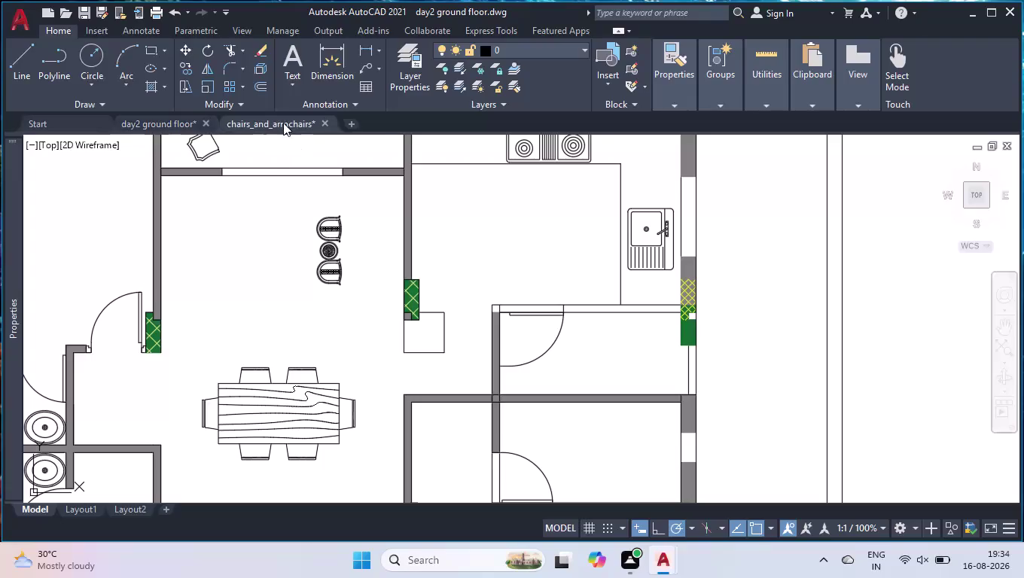
Copy the round armchair from chairs_and_armchairs and return to the day2 ground floor plan.
scroll(down, 3)
scroll(down, 3)
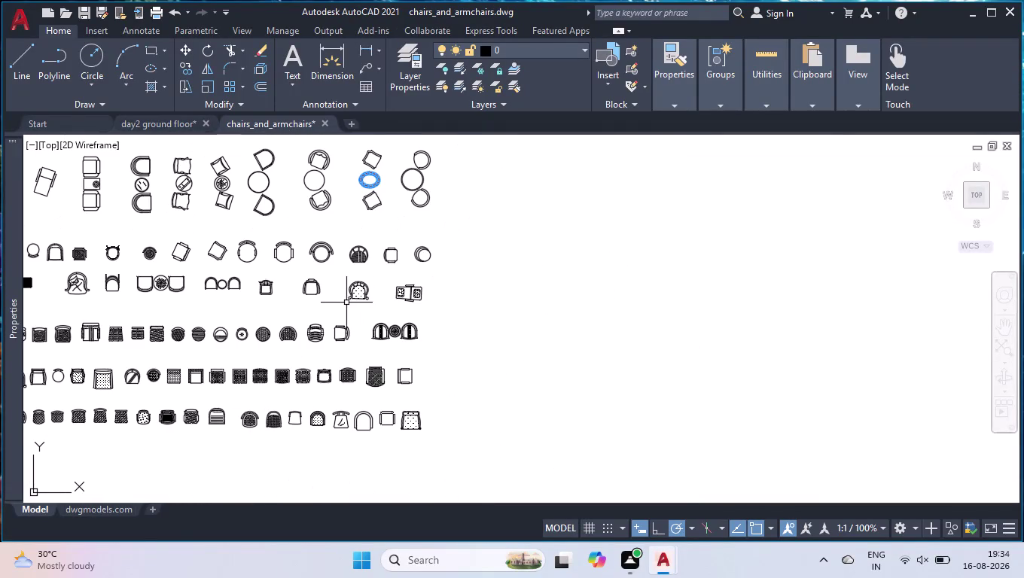
scroll(up, 3)
scroll(up, 3)
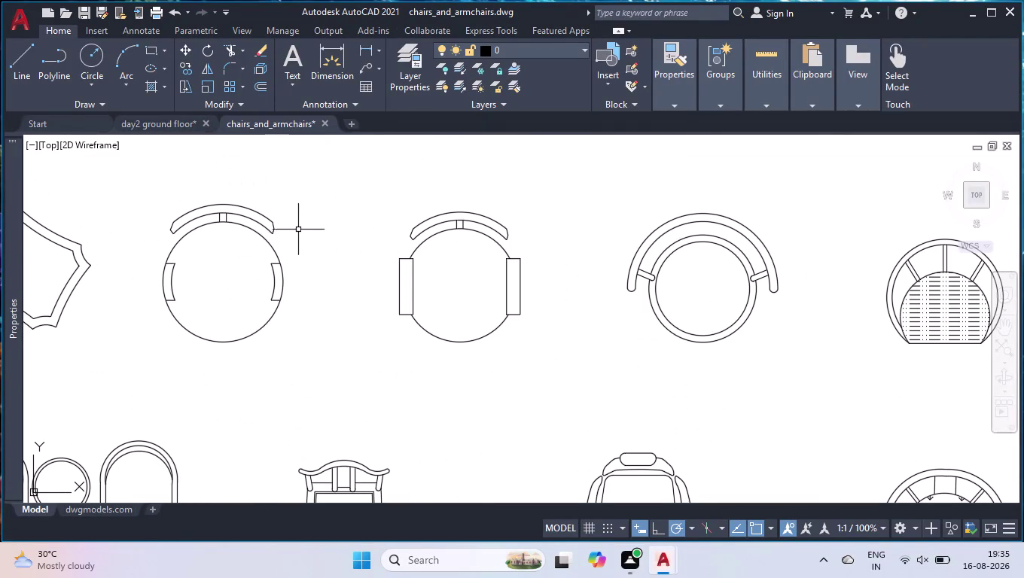
click(311, 198)
click(156, 333)
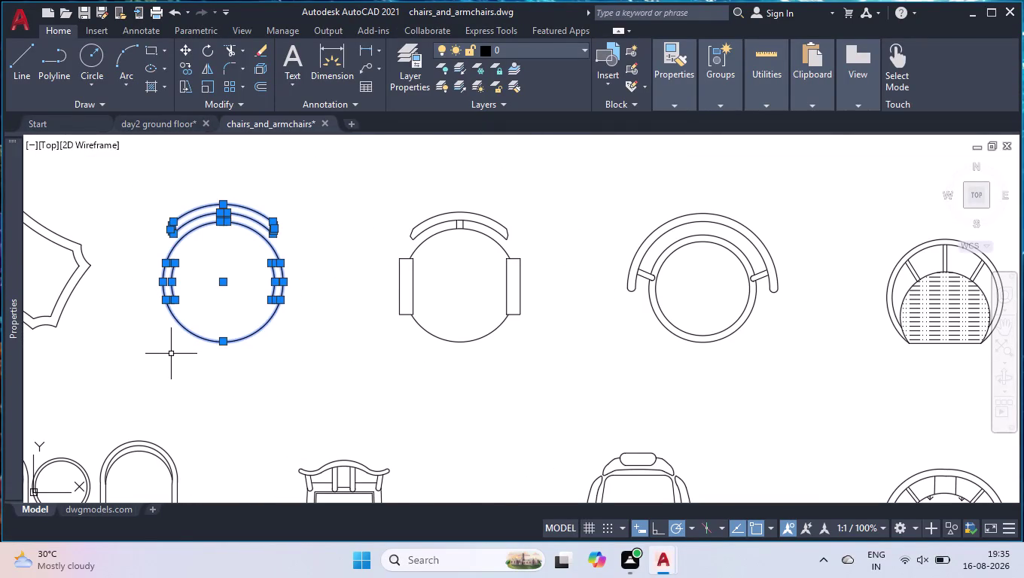
key(ctrl+c)
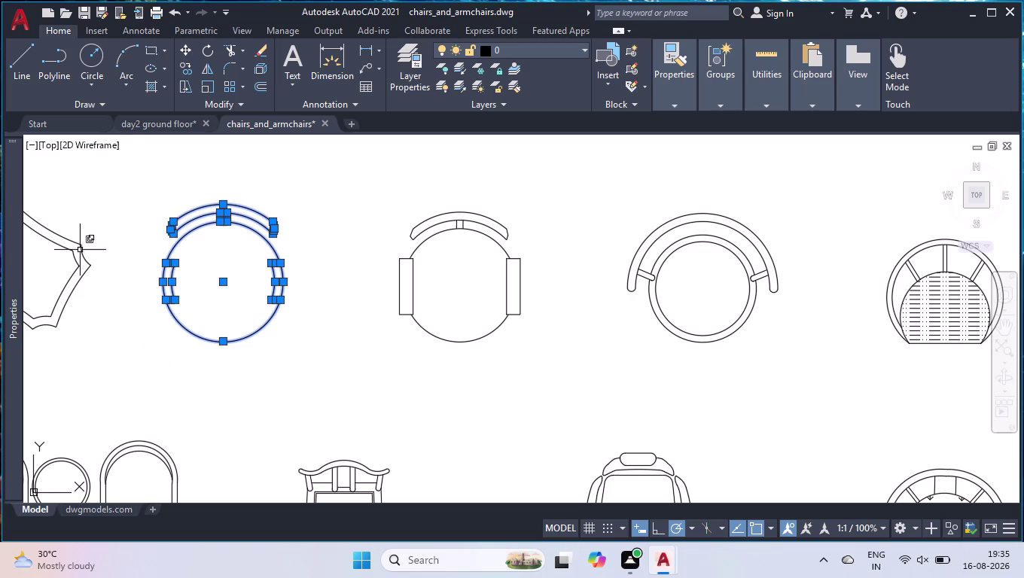
click(136, 121)
scroll(down, 3)
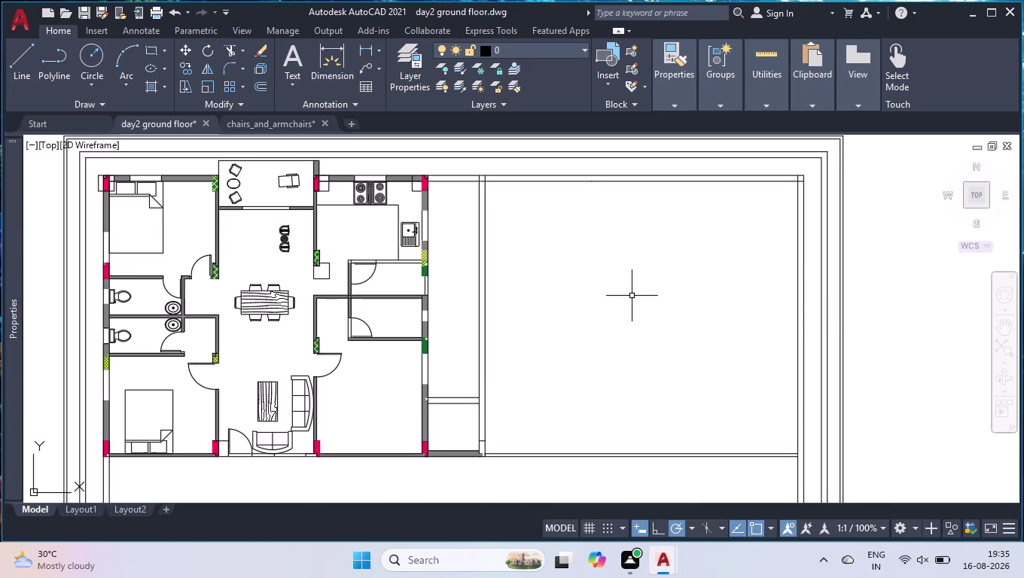
Paste the round armchair beside the plan and window-select all its parts.
key(ctrl+v)
scroll(down, 3)
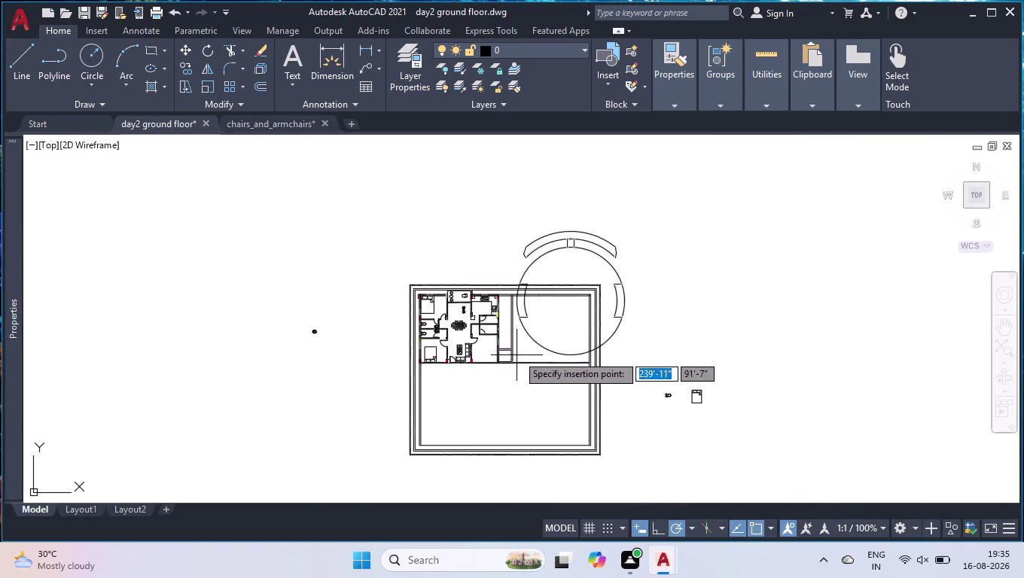
click(655, 323)
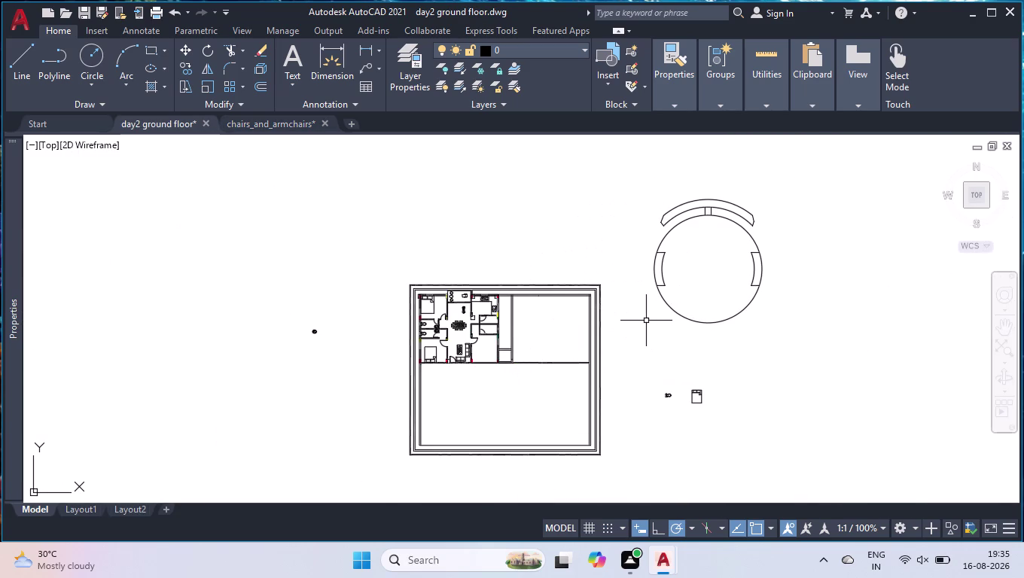
drag(819, 178, 812, 195)
click(643, 325)
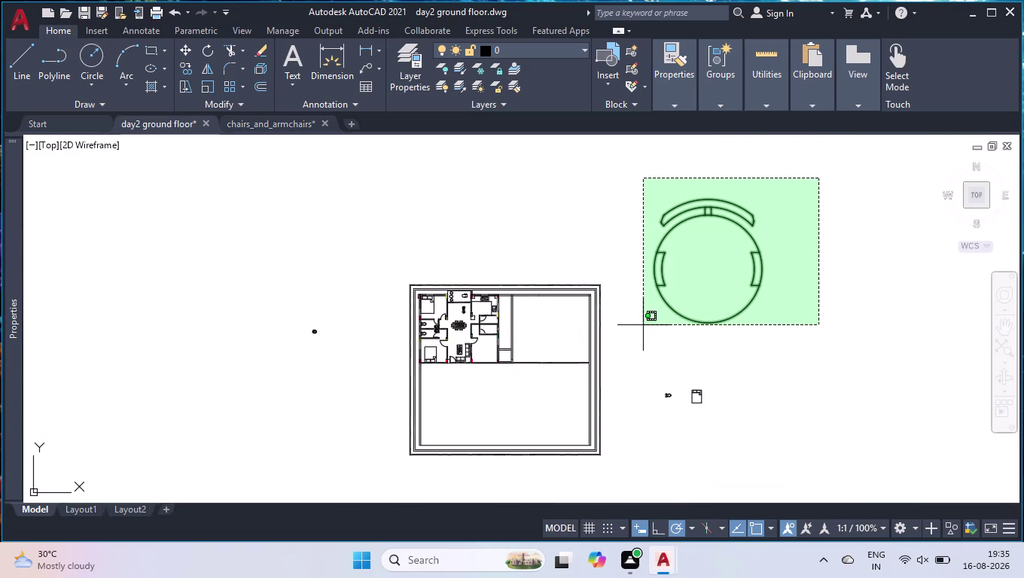
Group the armchair's parts into a single object with GROUP.
text(gri)
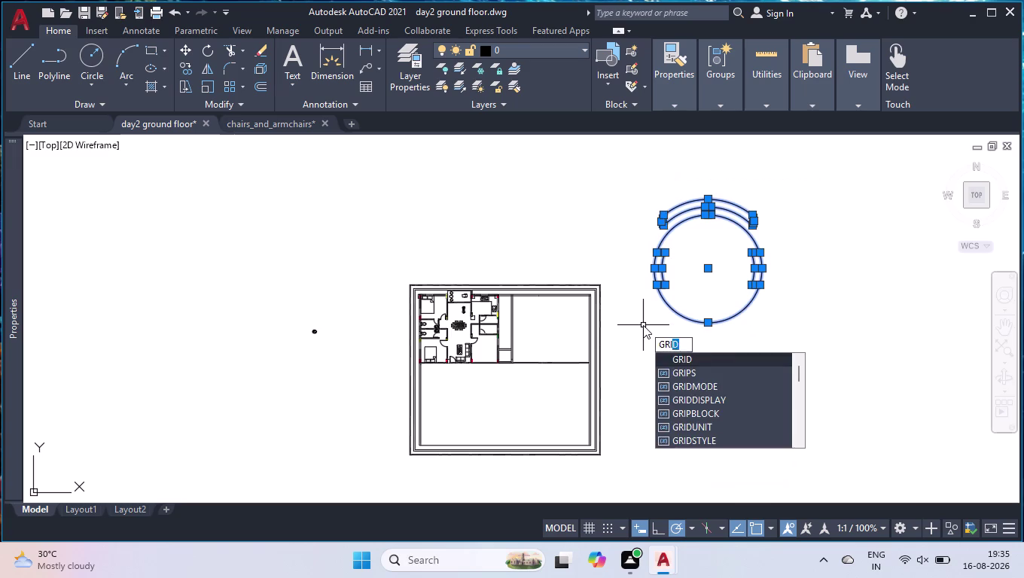
key(BackSpace)
text(ou)
key(Return)
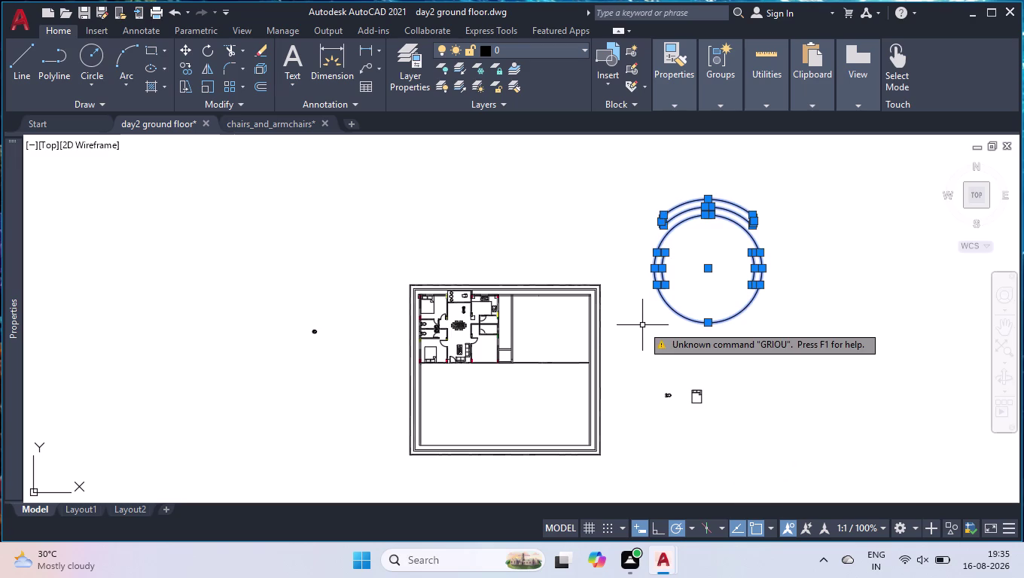
text(grou)
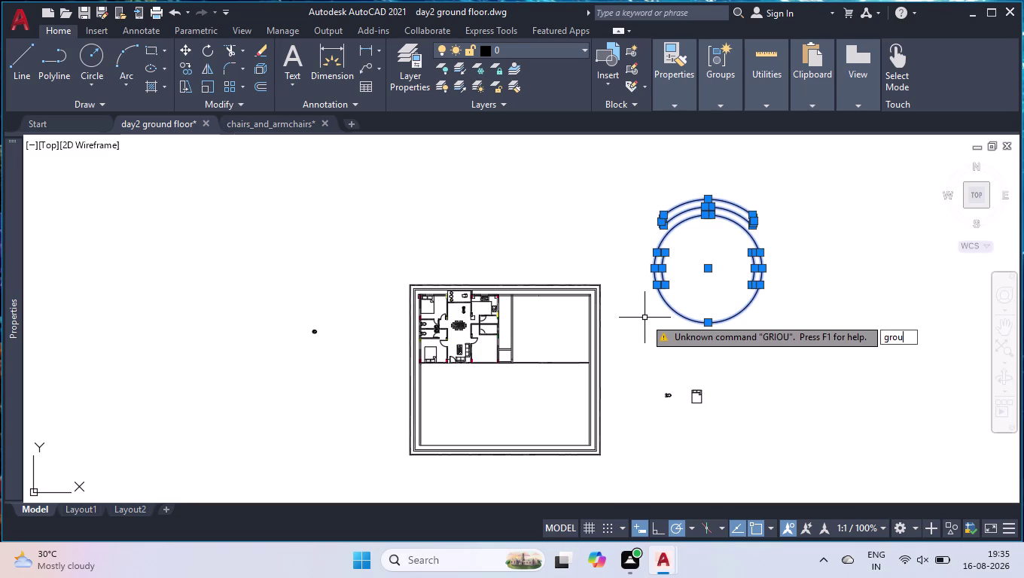
text(p)
key(Return)
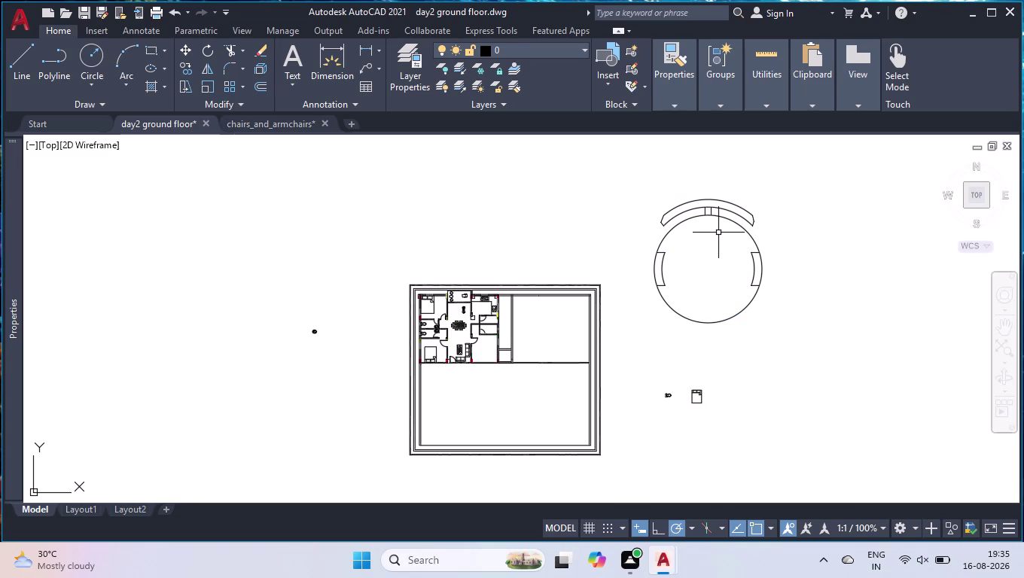
Scale the grouped armchair down to plan size about its centre.
text(sca)
key(Return)
click(686, 210)
key(Return)
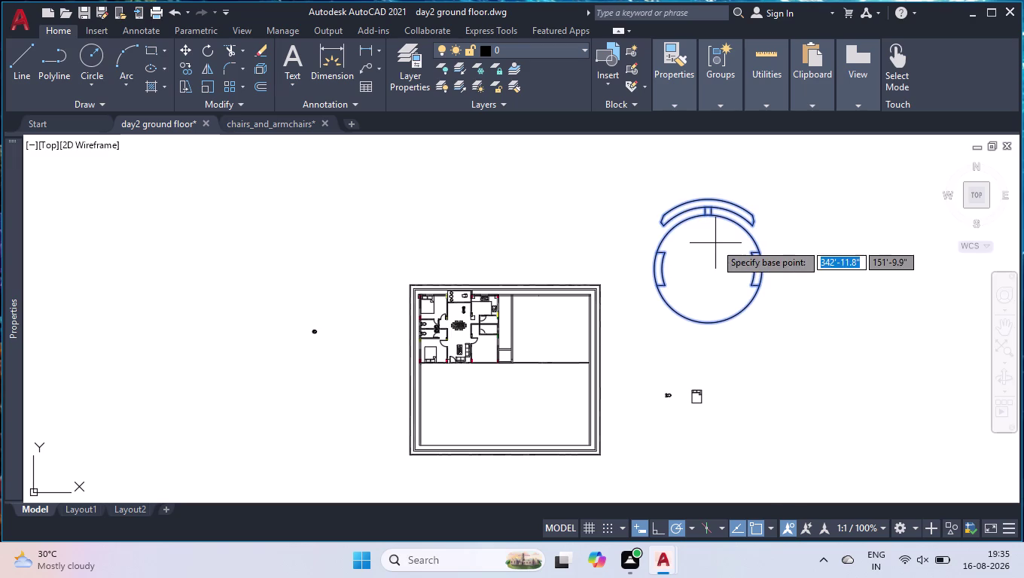
click(710, 271)
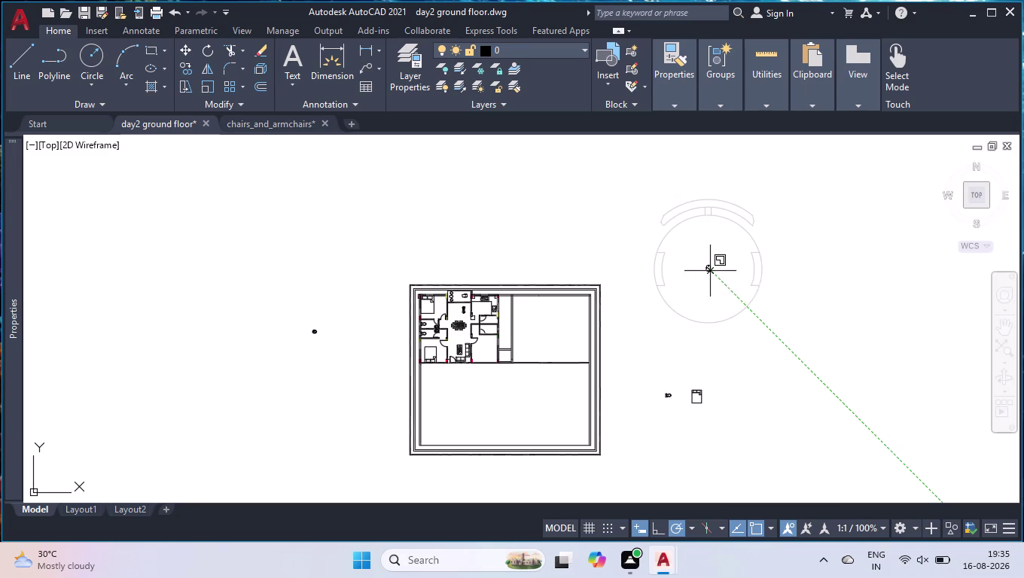
click(711, 271)
click(709, 271)
click(709, 271)
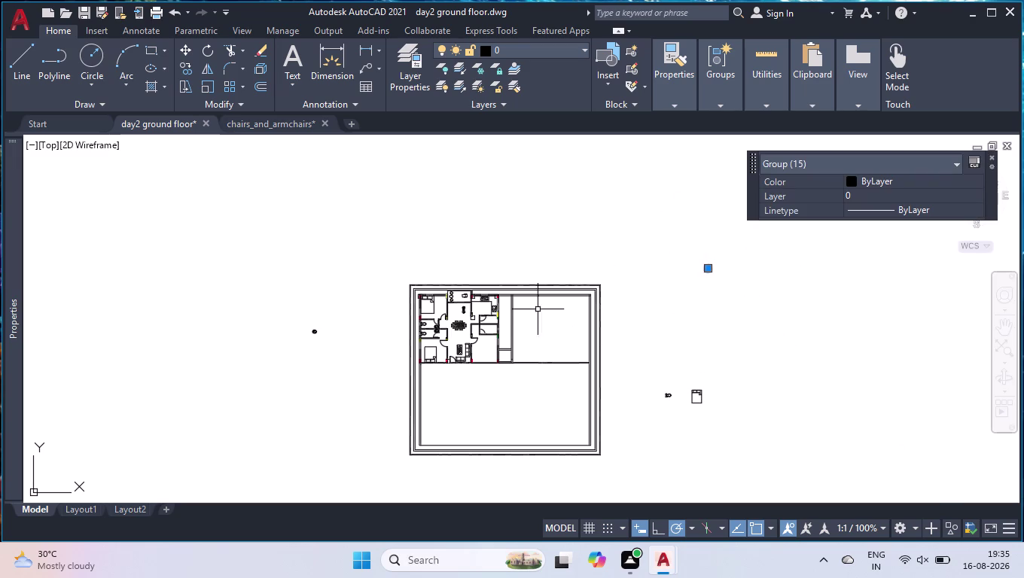
Grab the armchair group's grip and choose Move from the right-click menu.
click(711, 271)
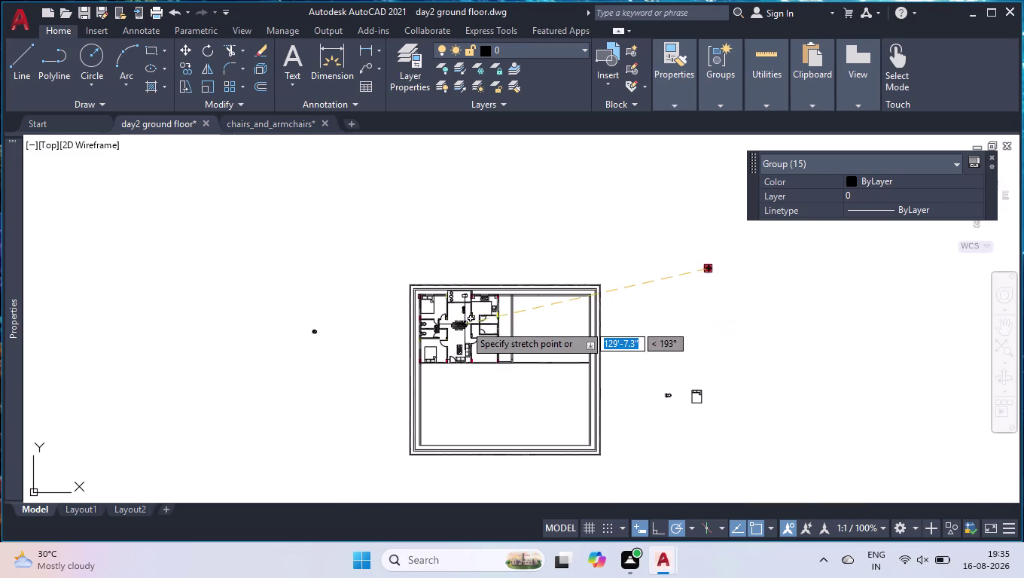
scroll(up, 3)
scroll(up, 3)
right_drag(469, 316, 472, 293)
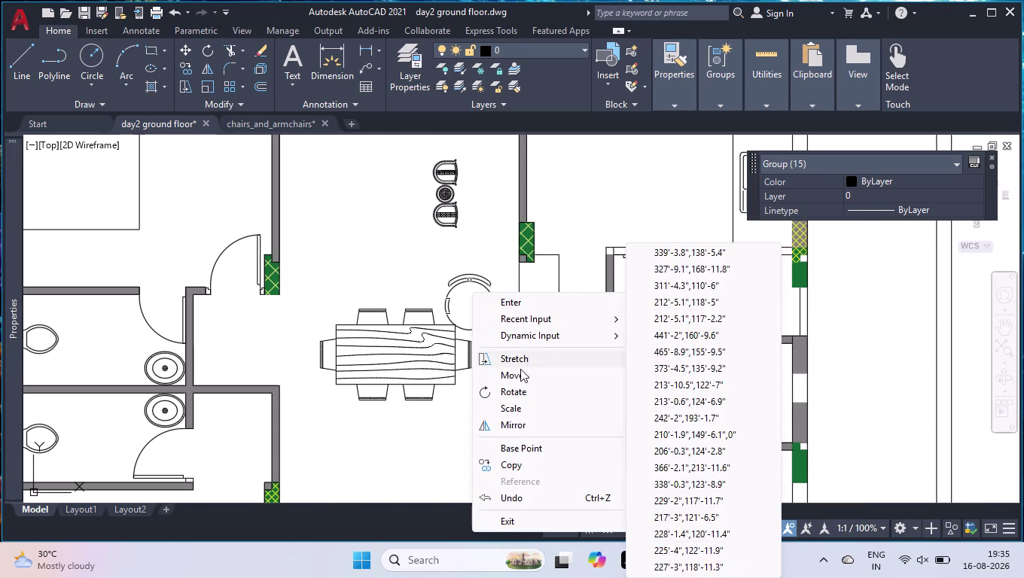
click(507, 520)
scroll(down, 3)
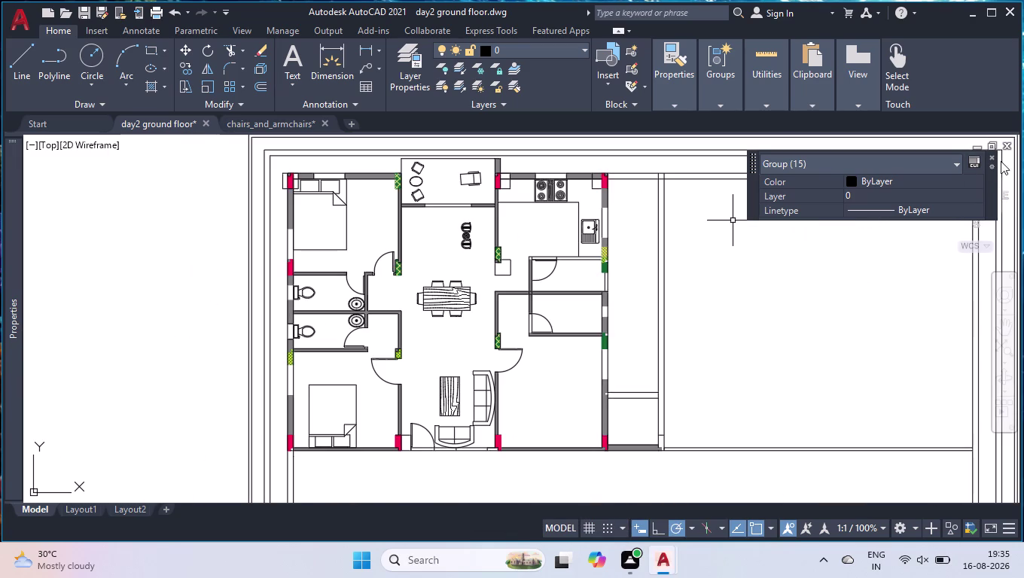
Snap the round armchair next to the stacked chairs in the central hall.
click(990, 155)
scroll(down, 3)
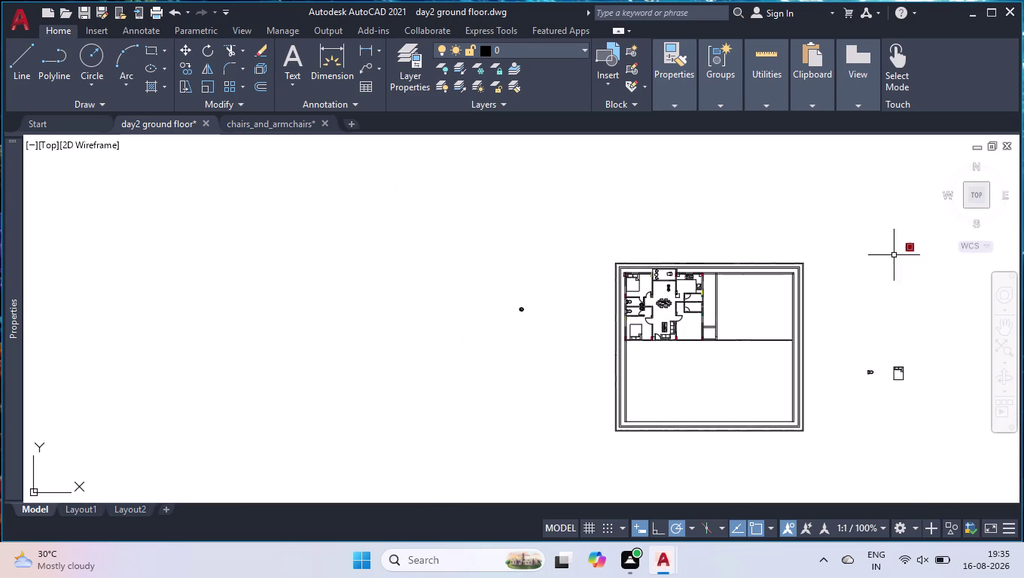
click(908, 247)
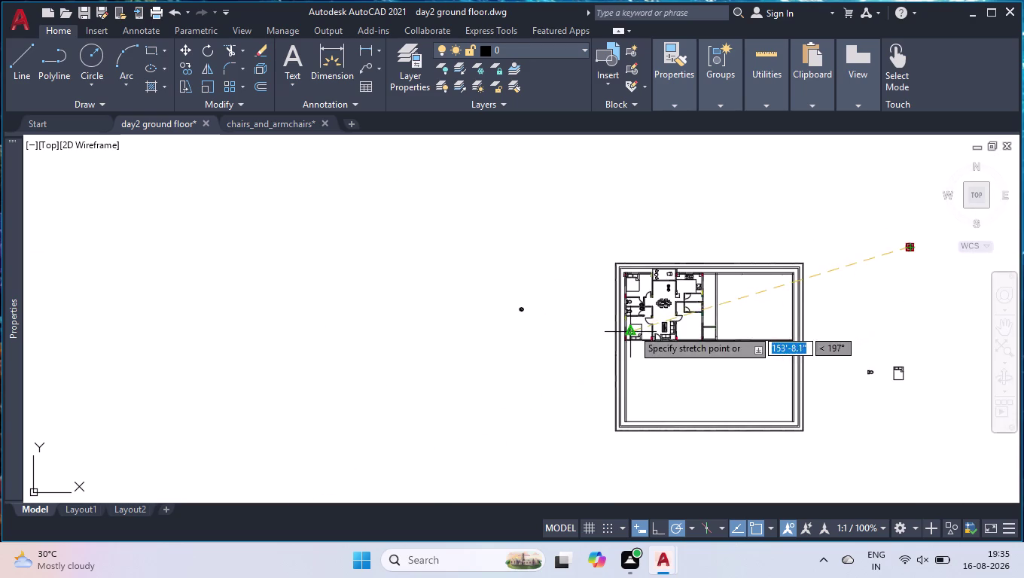
scroll(up, 3)
scroll(up, 3)
scroll(up, 3)
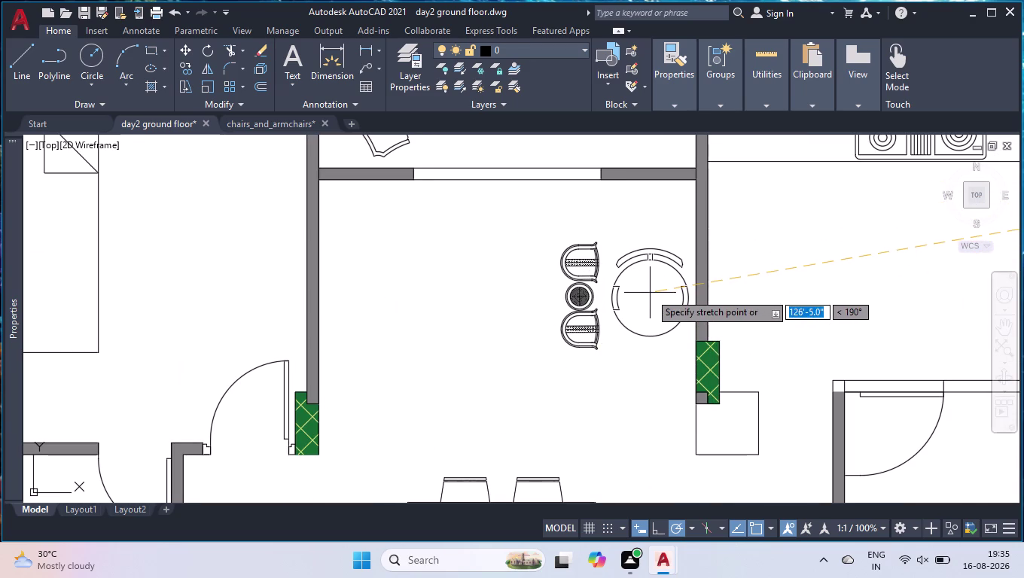
click(651, 290)
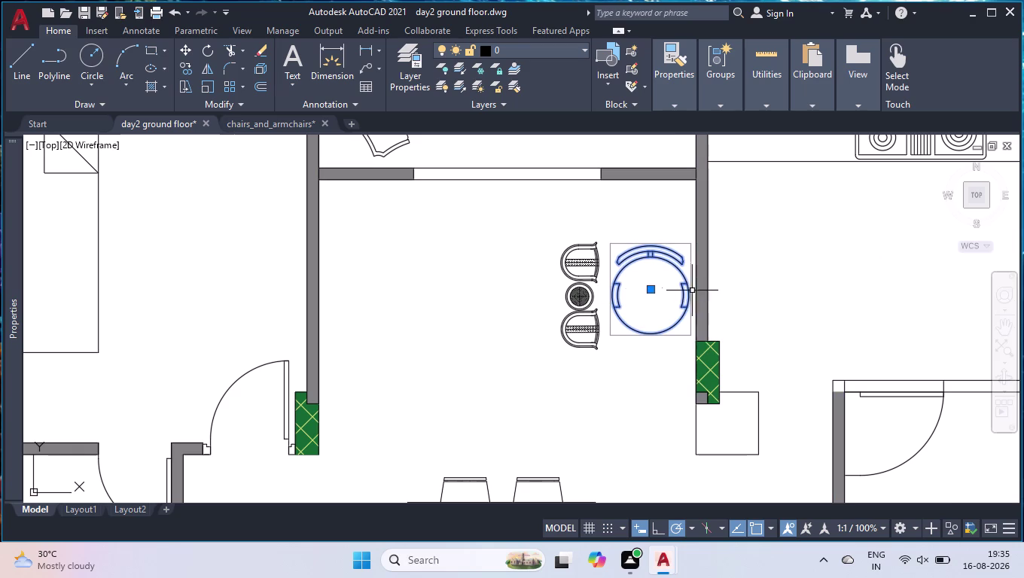
click(729, 248)
click(640, 313)
scroll(down, 3)
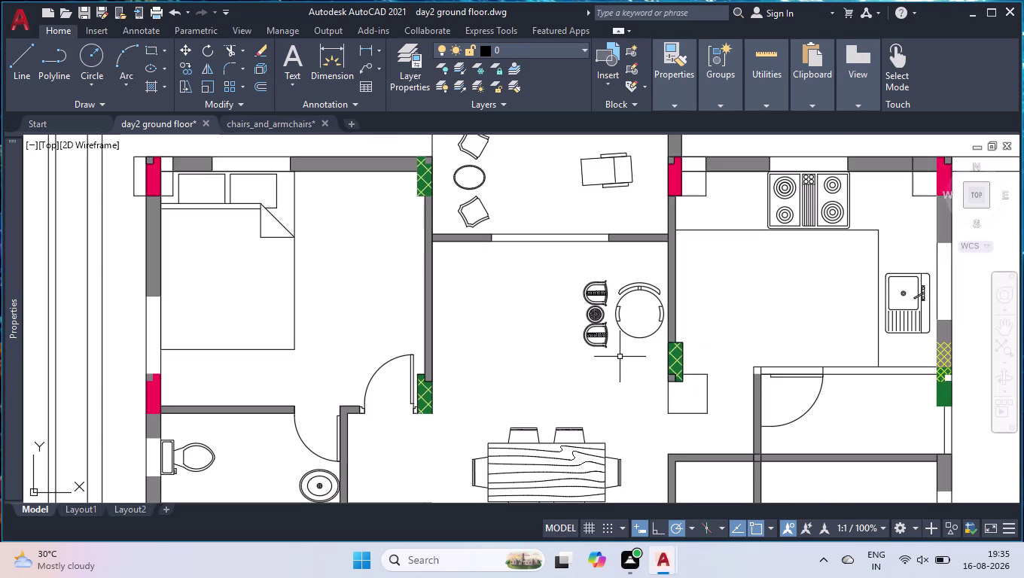
scroll(down, 3)
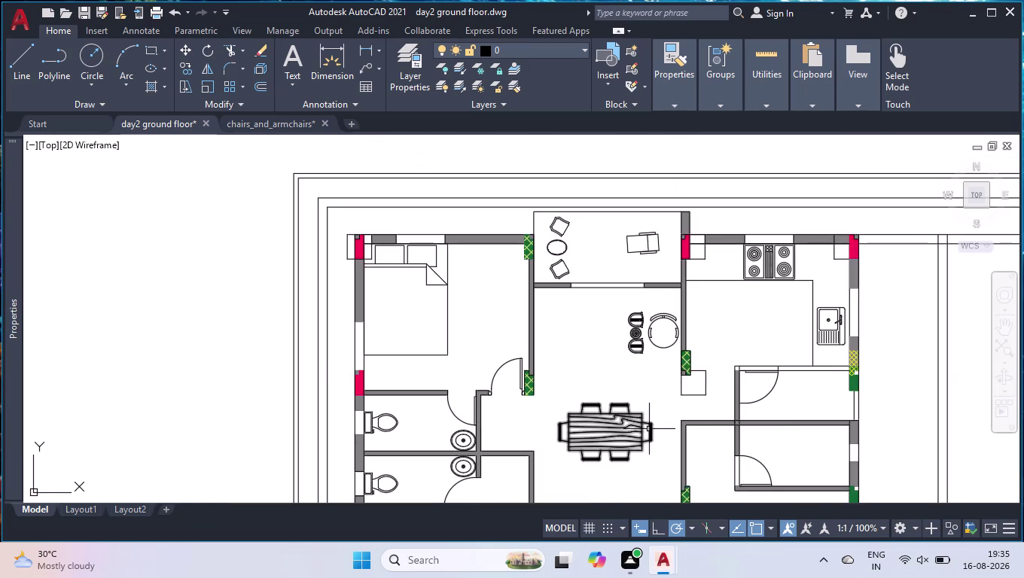
scroll(up, 3)
scroll(down, 3)
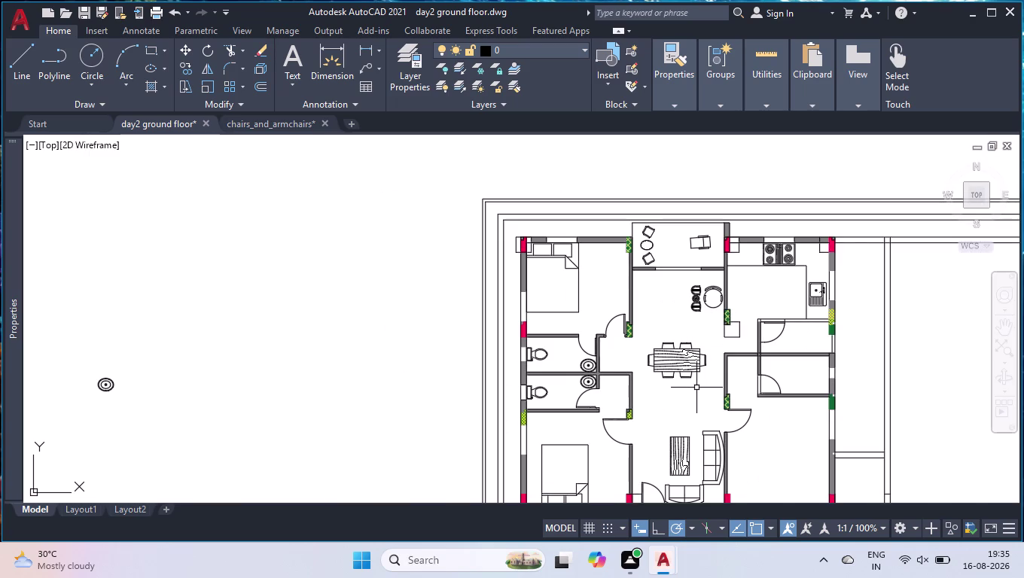
scroll(down, 3)
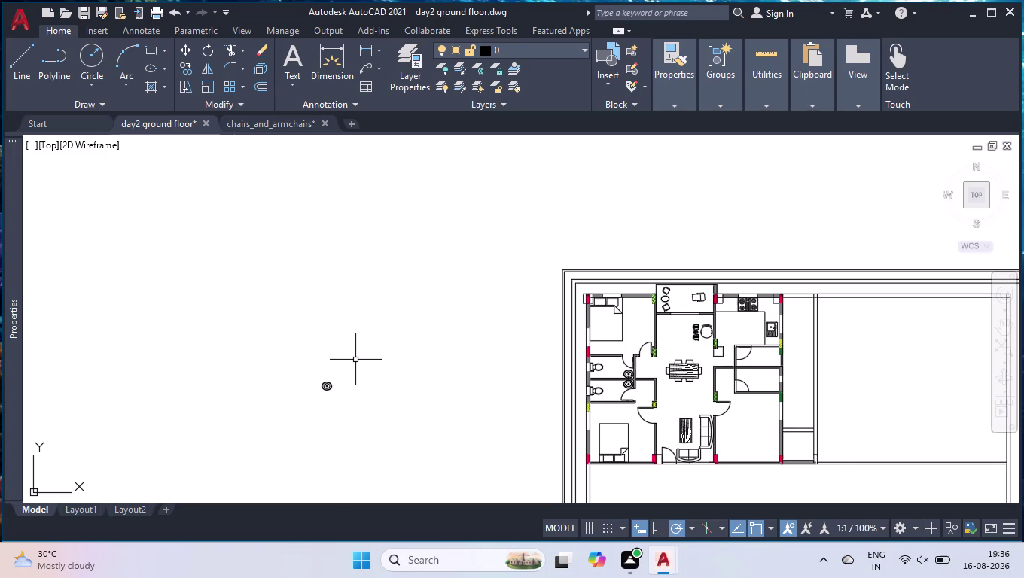
Grip-move the oval wash basin from outside the layout into the right-hand bathroom.
click(329, 384)
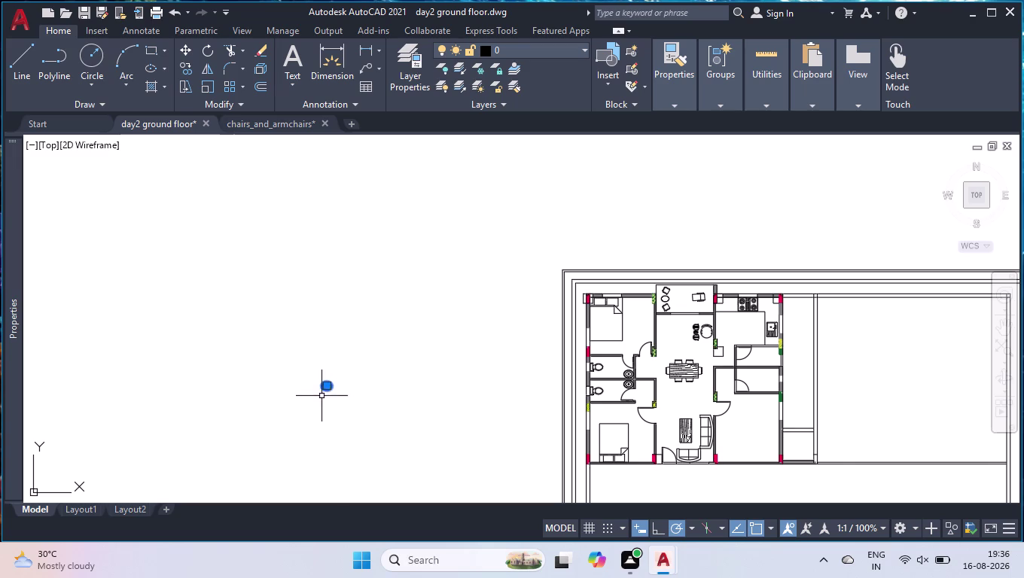
click(327, 387)
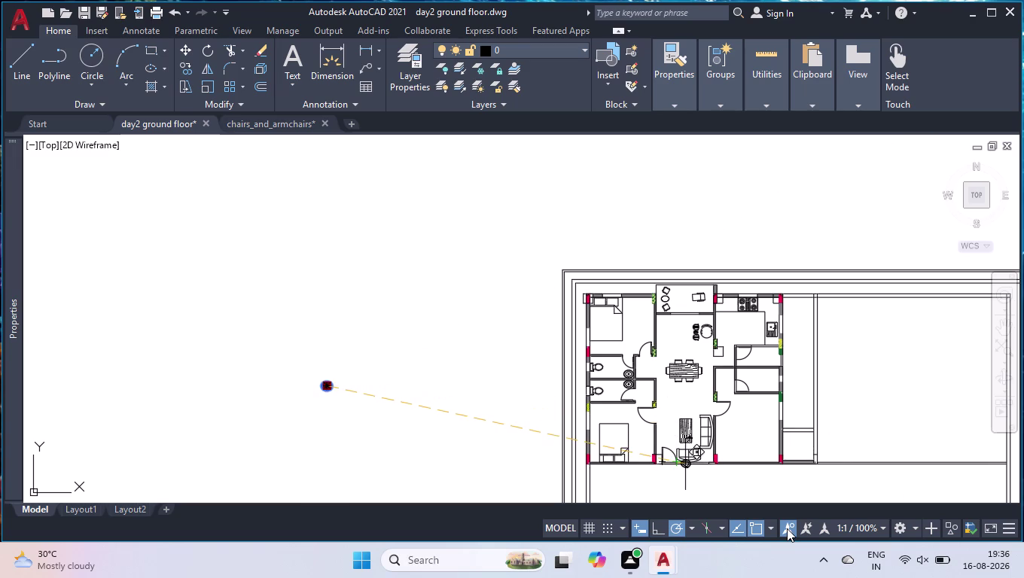
scroll(up, 3)
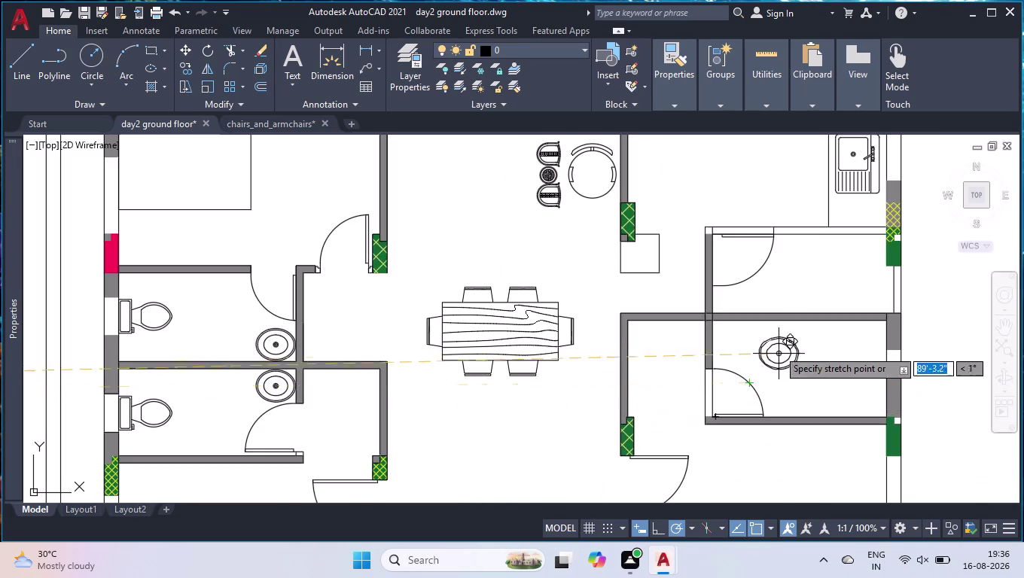
scroll(up, 3)
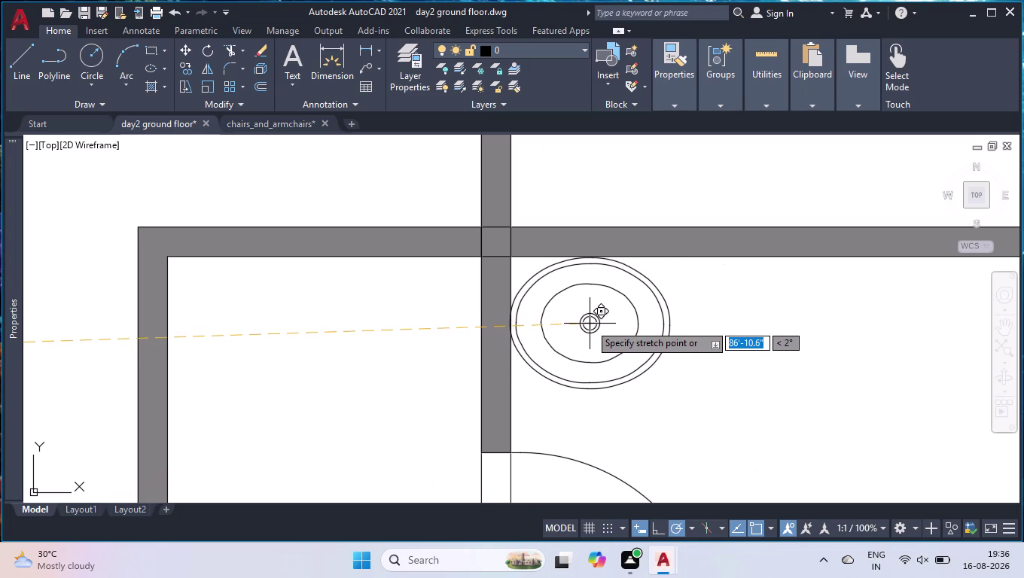
click(592, 324)
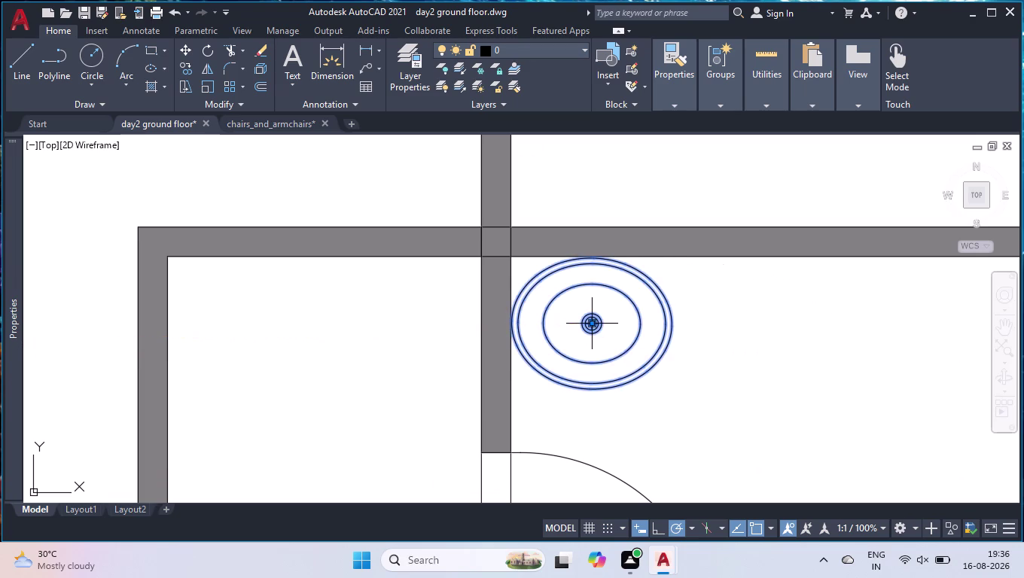
scroll(down, 3)
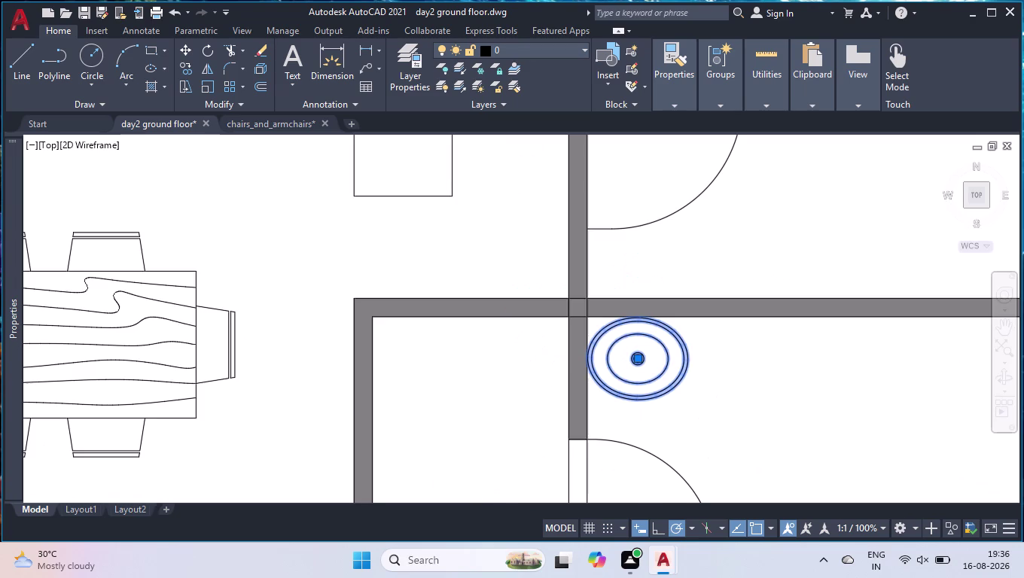
scroll(down, 3)
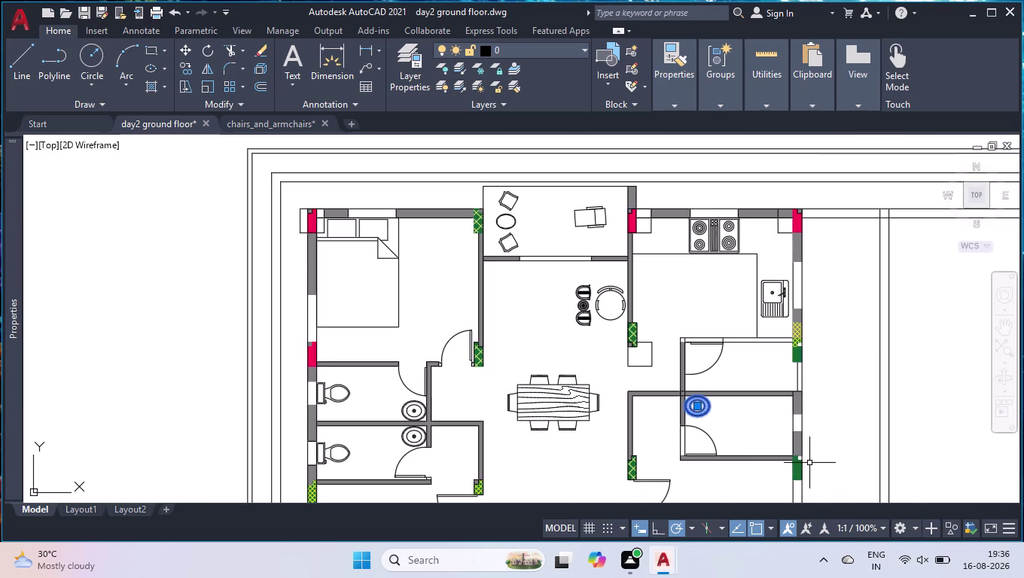
scroll(down, 3)
scroll(down, 3)
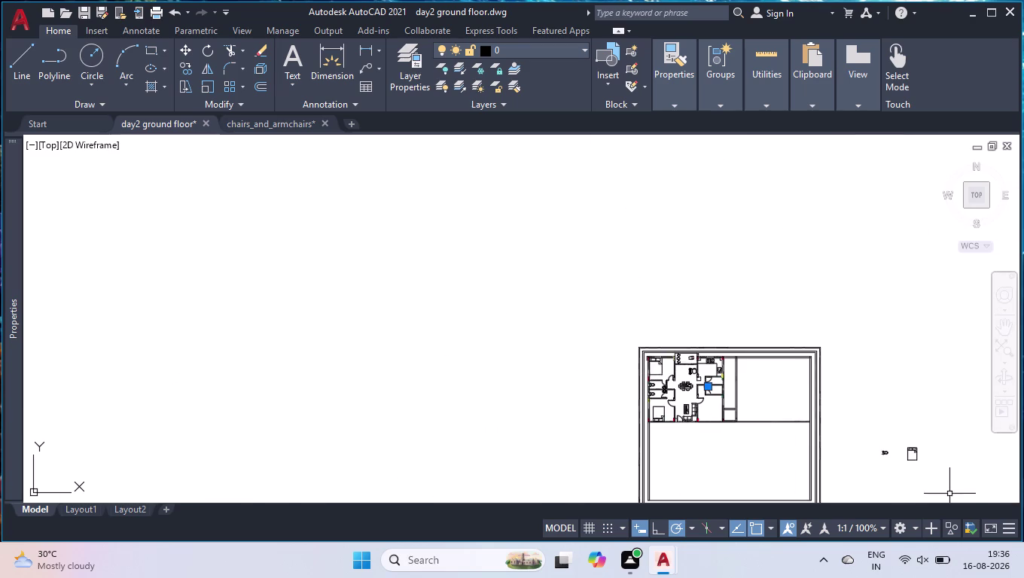
Rotate the toilet beside the bed 180 degrees with RO.
scroll(up, 3)
scroll(up, 3)
click(660, 250)
click(501, 318)
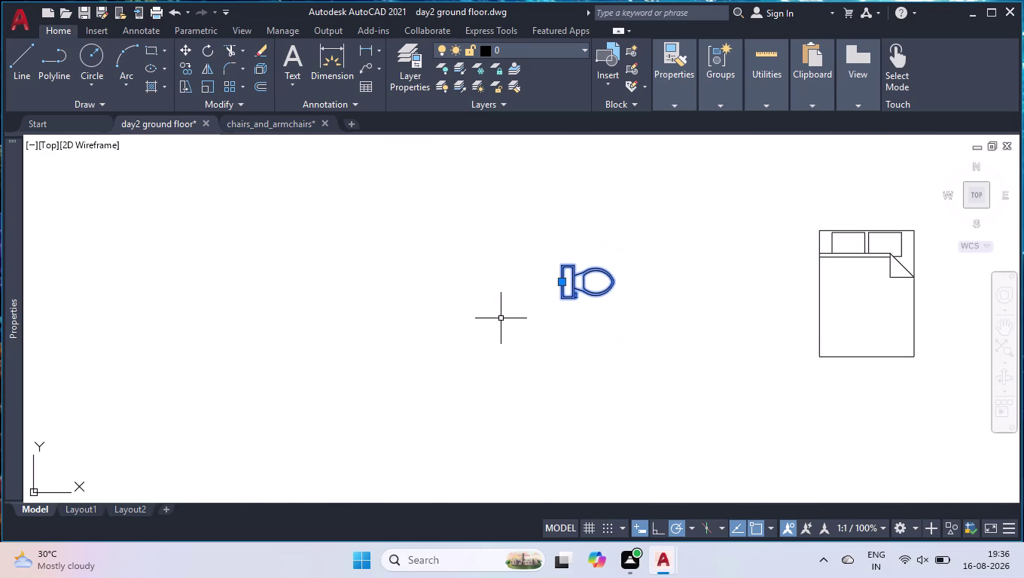
text(ro)
key(Return)
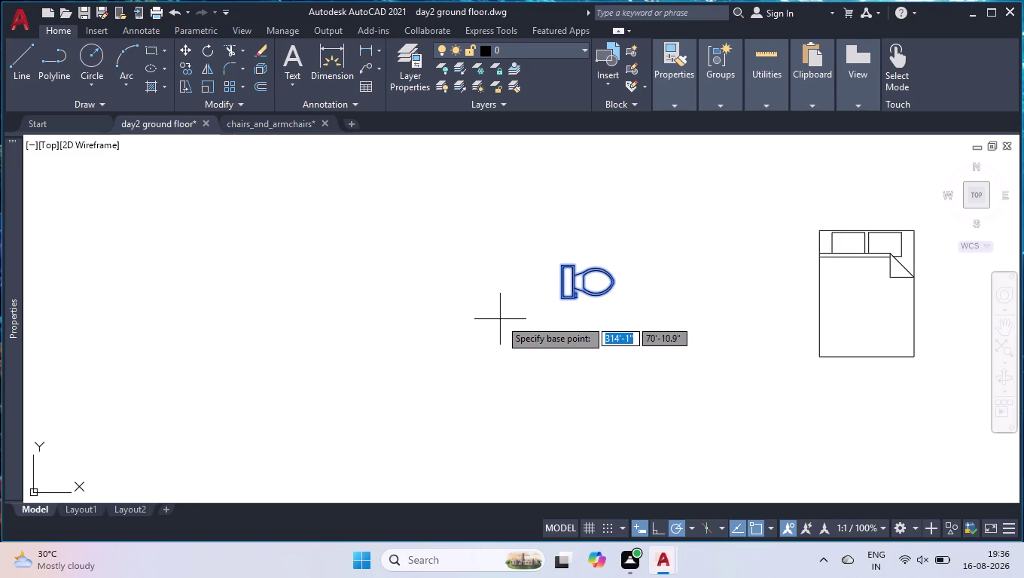
click(565, 281)
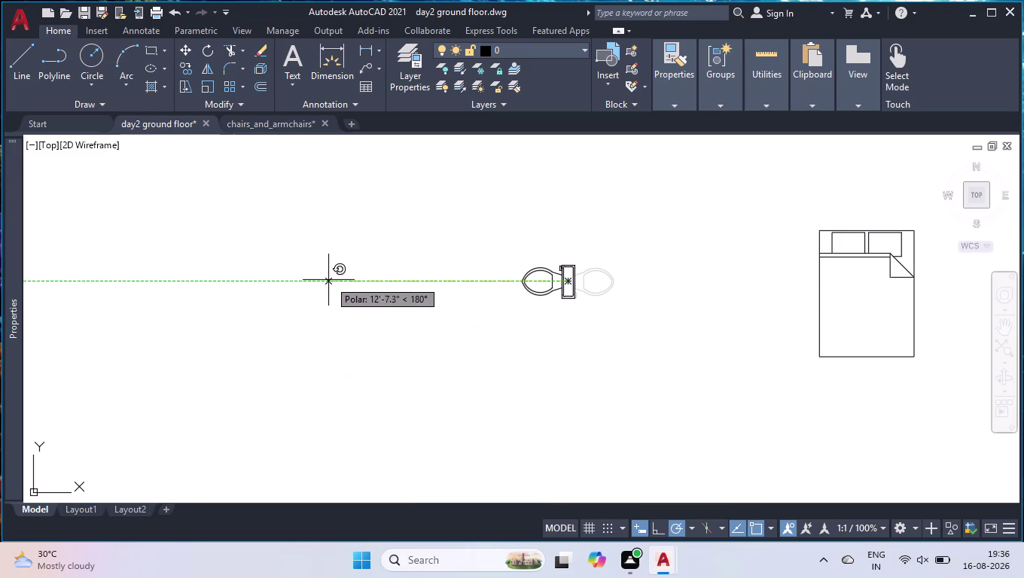
click(327, 280)
Grip-move the rotated toilet against the right bathroom's outer wall.
click(560, 289)
click(573, 283)
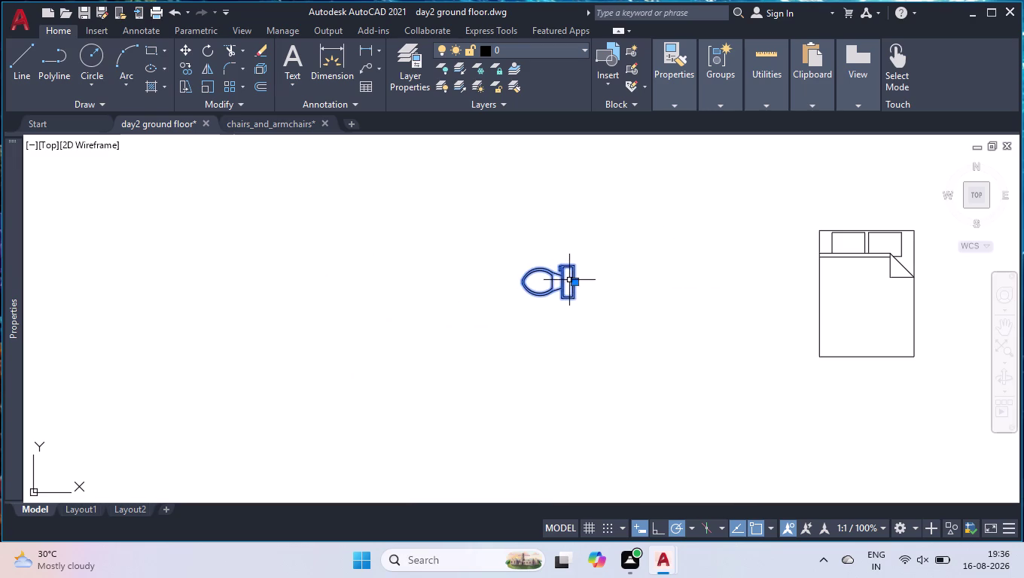
scroll(down, 3)
scroll(up, 3)
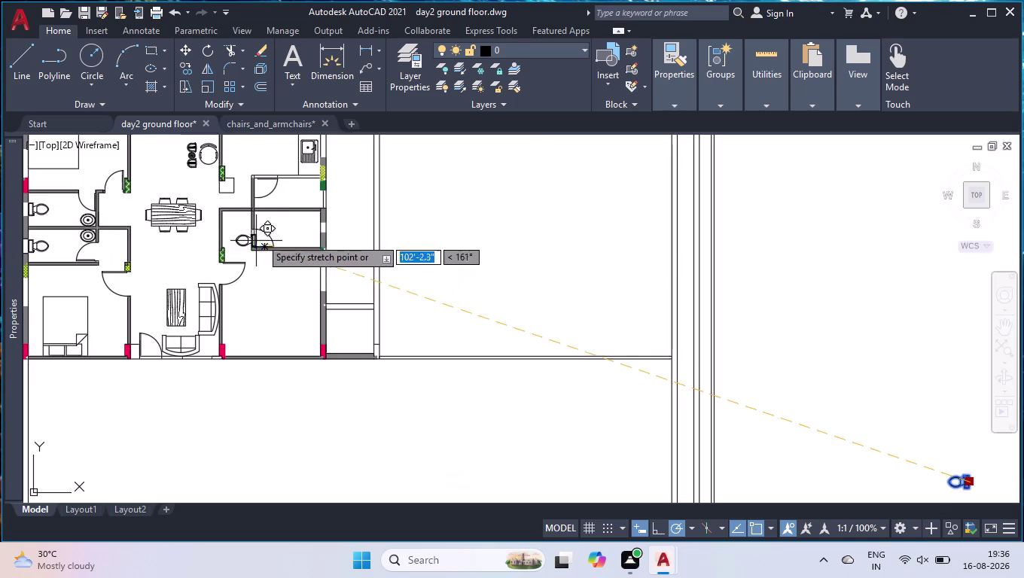
scroll(up, 3)
scroll(up, 3)
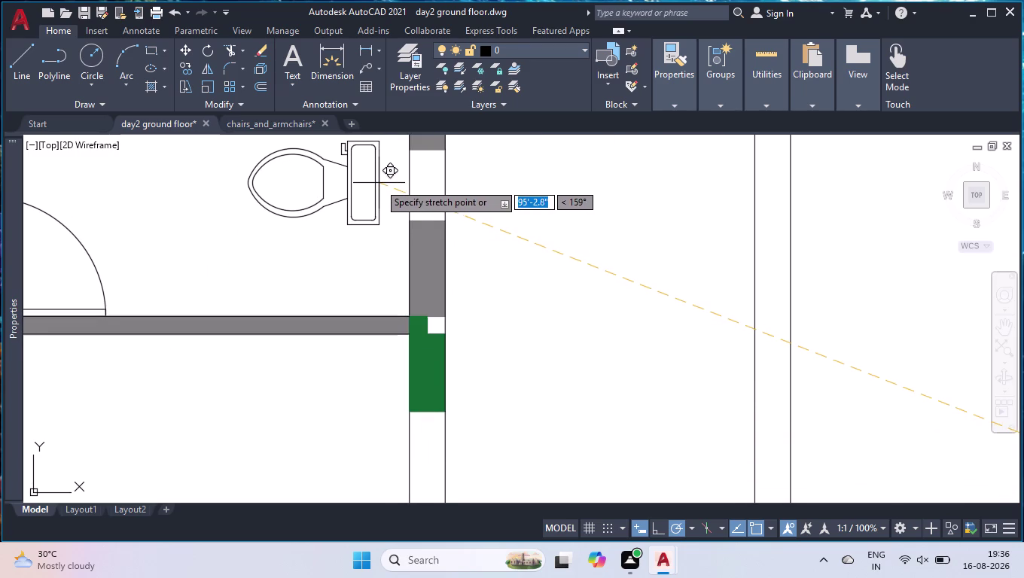
click(379, 183)
scroll(down, 3)
scroll(down, 3)
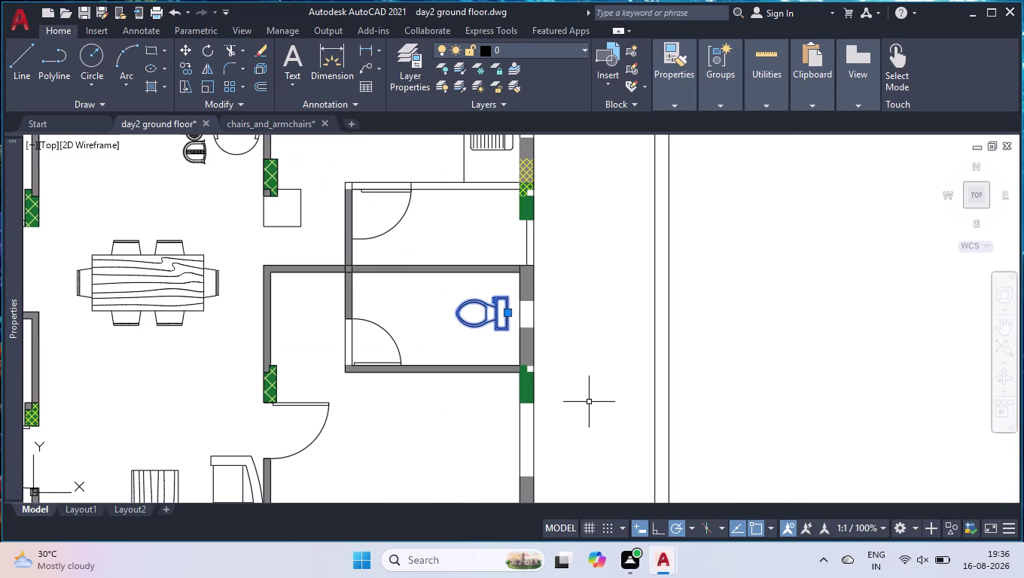
scroll(down, 3)
scroll(down, 3)
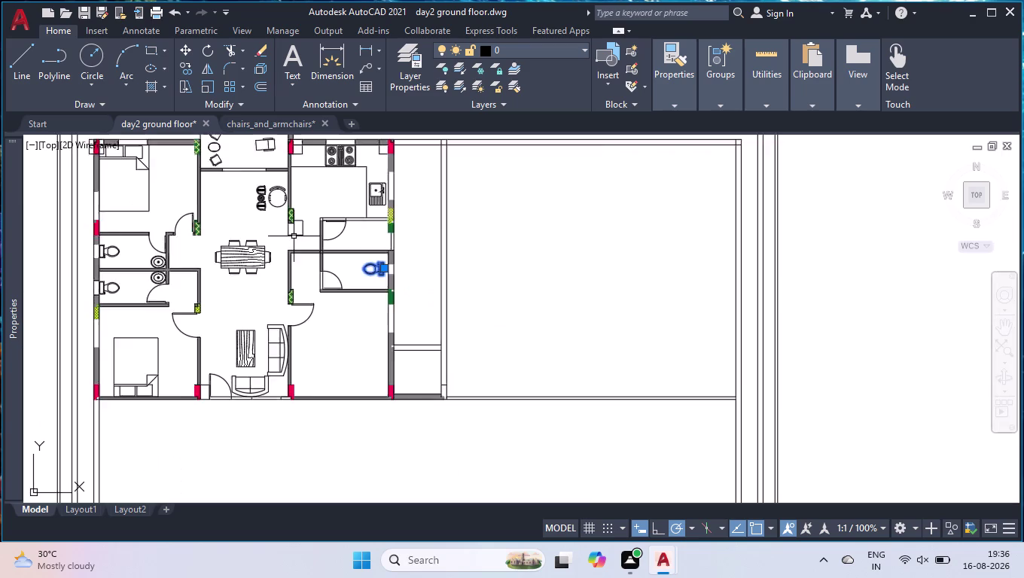
Select the wash basin in the lower-left bathroom.
scroll(up, 3)
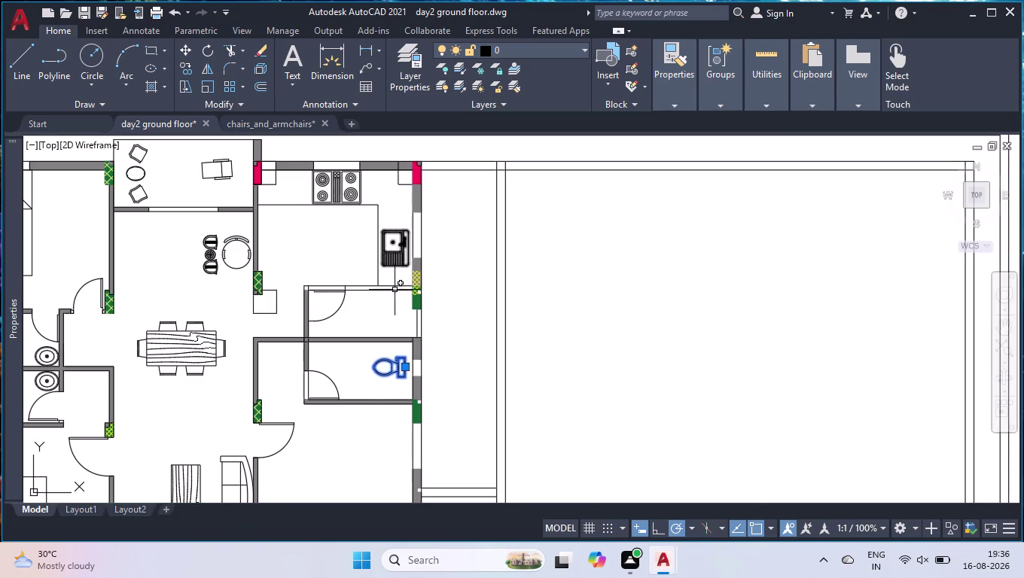
scroll(down, 3)
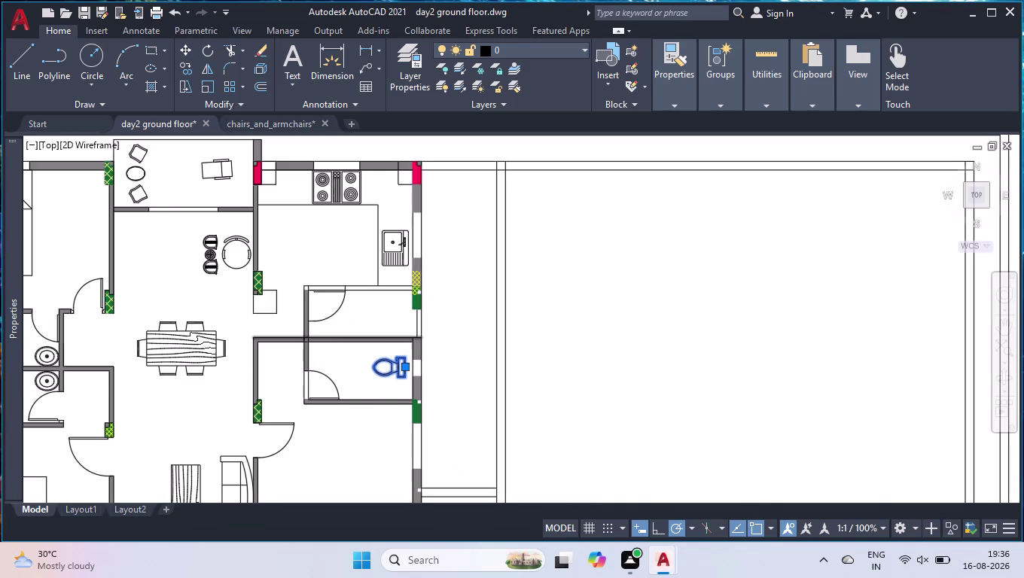
scroll(down, 3)
scroll(up, 3)
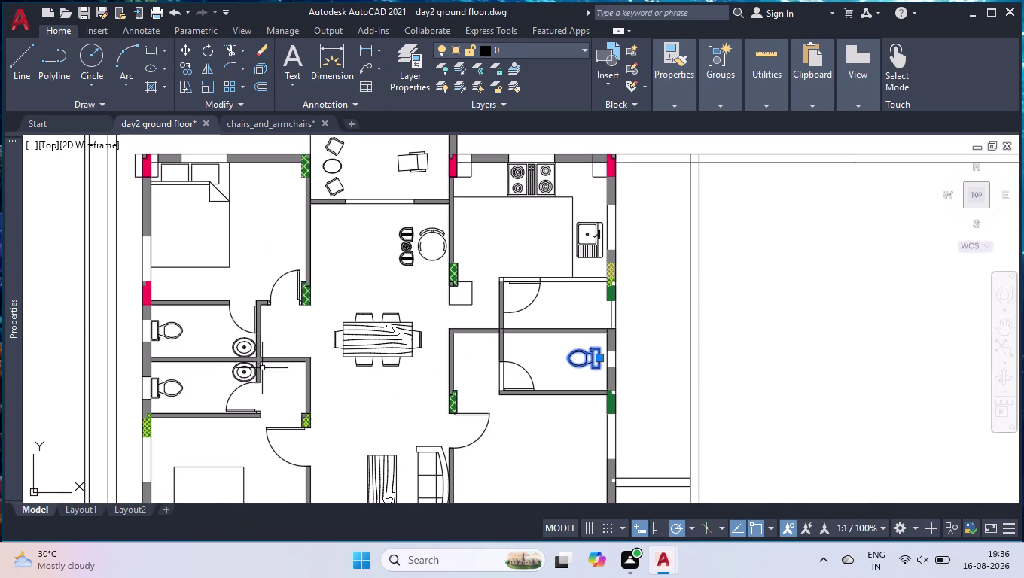
scroll(up, 3)
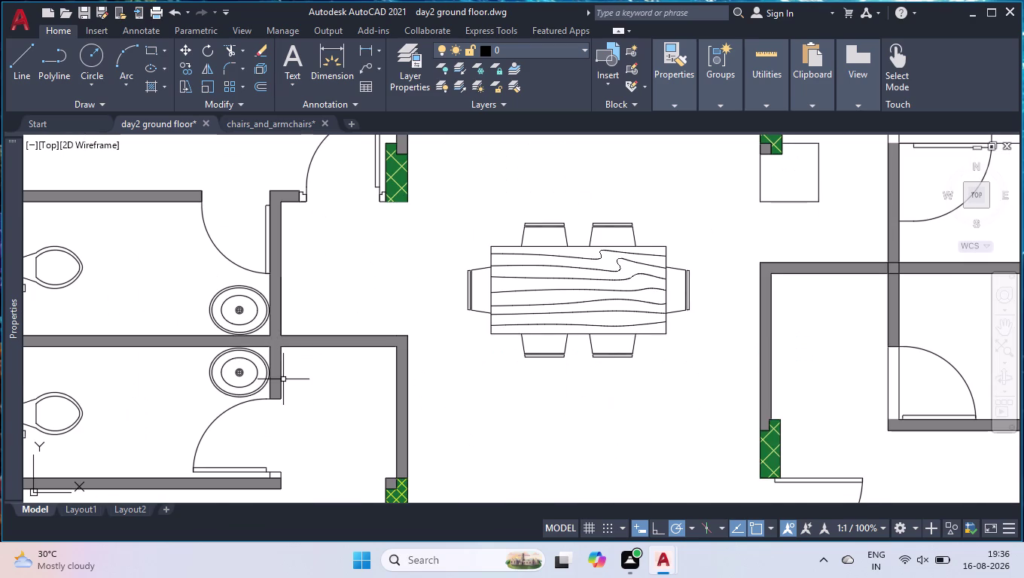
click(241, 373)
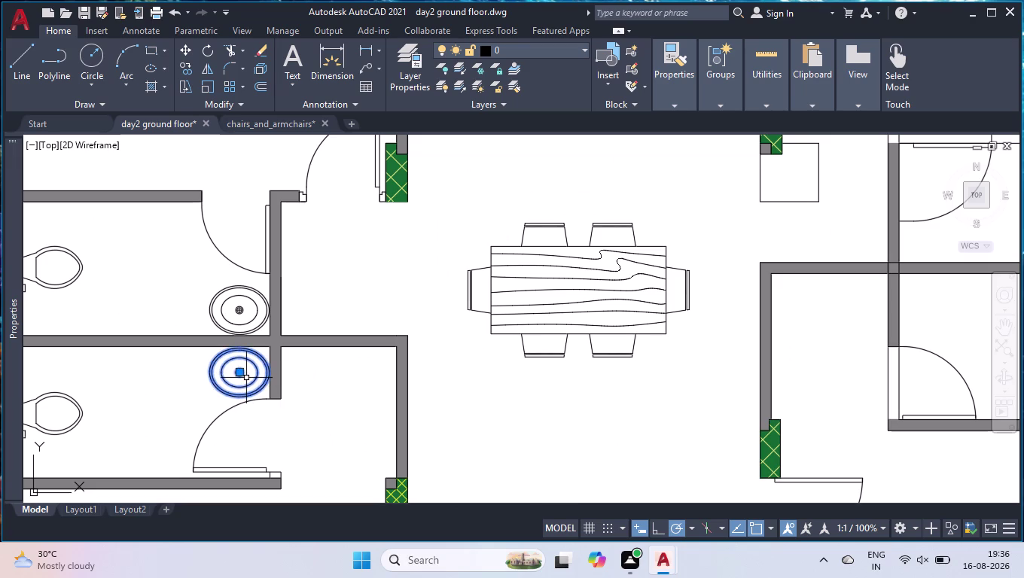
Copy the lower-left wash basin from its centre to a spot against the bathroom wall.
text(co)
key(Return)
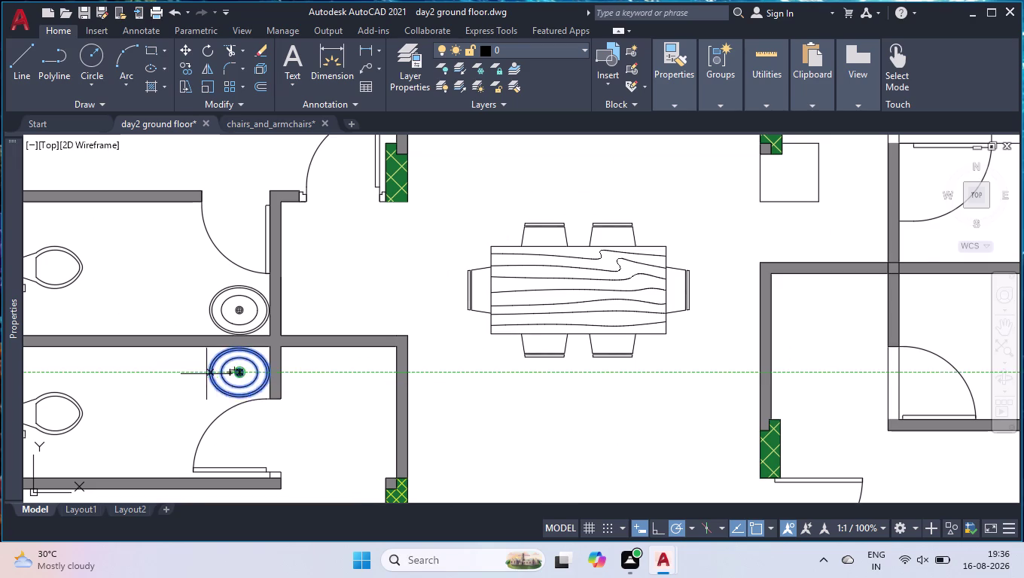
scroll(up, 3)
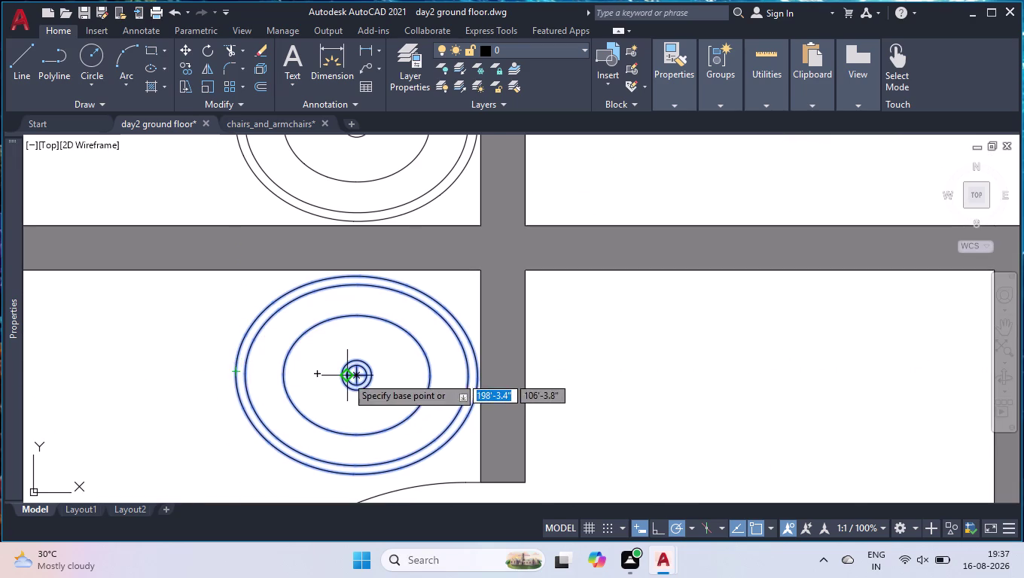
click(236, 368)
scroll(down, 3)
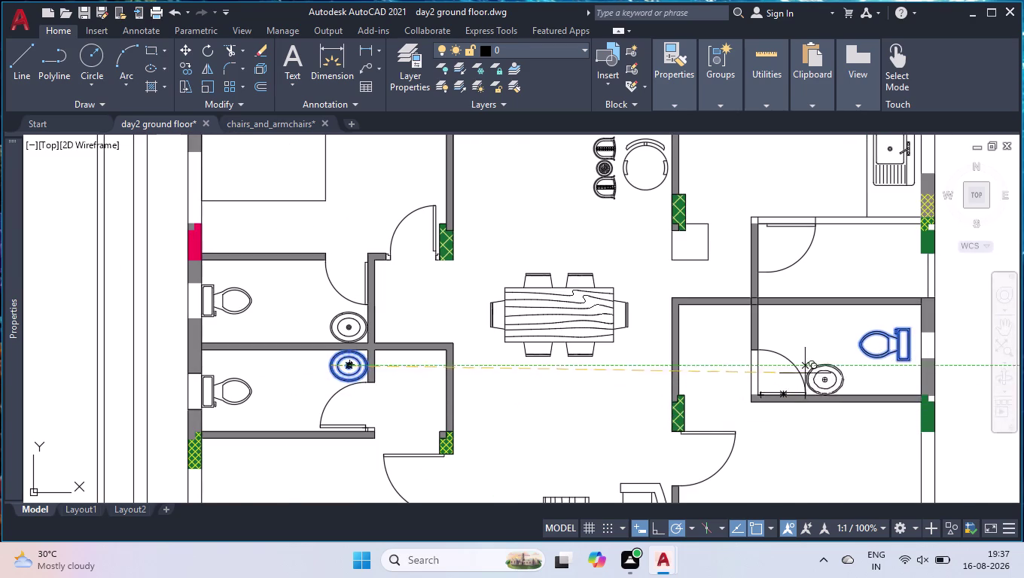
scroll(up, 3)
scroll(up, 3)
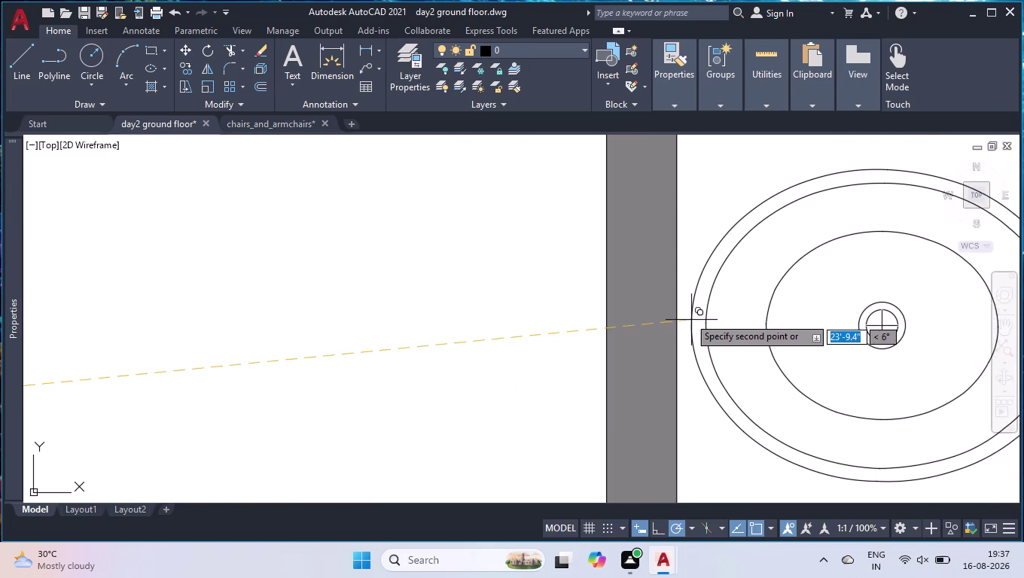
scroll(down, 3)
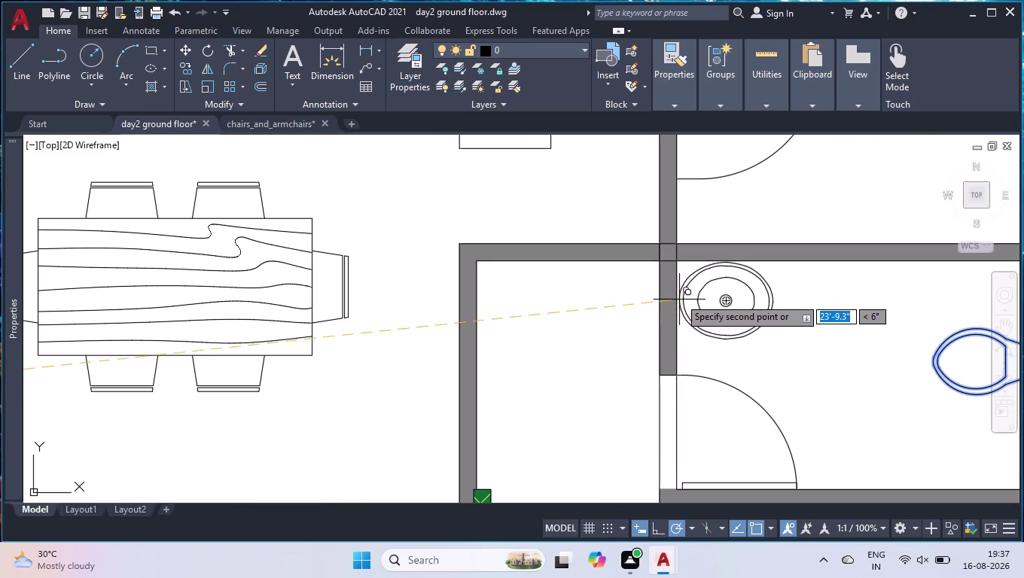
scroll(up, 3)
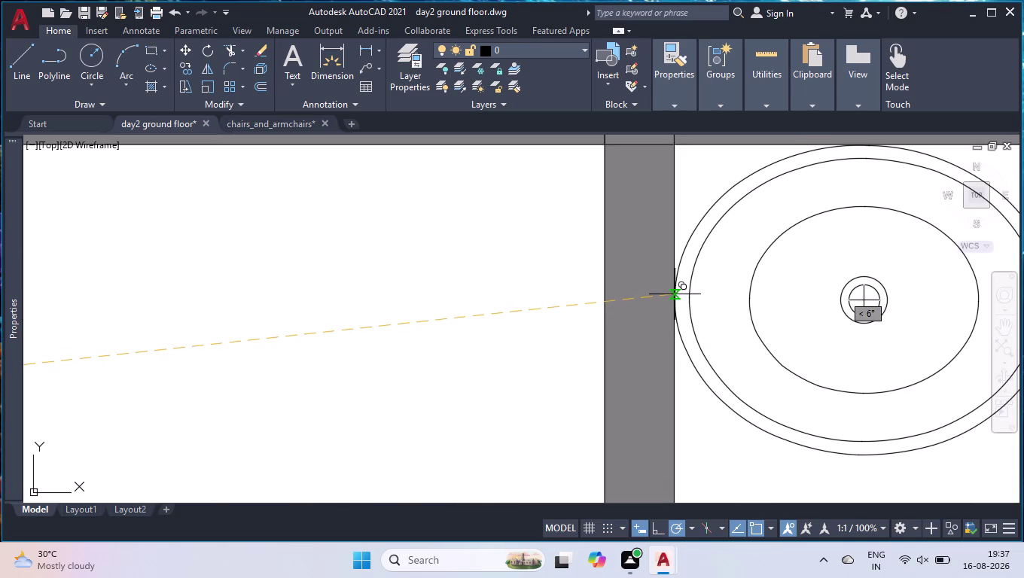
click(675, 294)
key(Return)
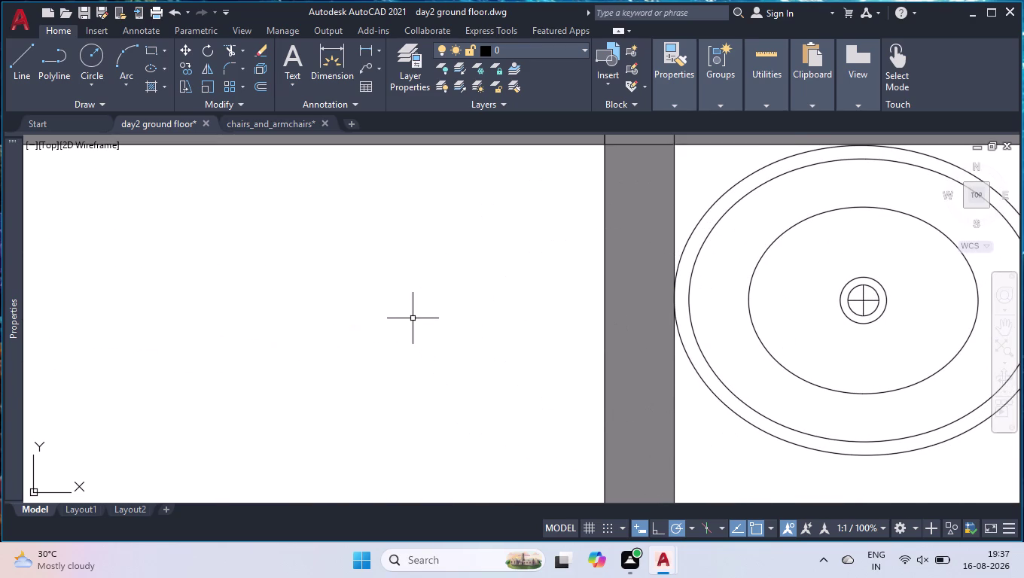
scroll(down, 3)
Delete the stray dot beside the plan.
scroll(down, 3)
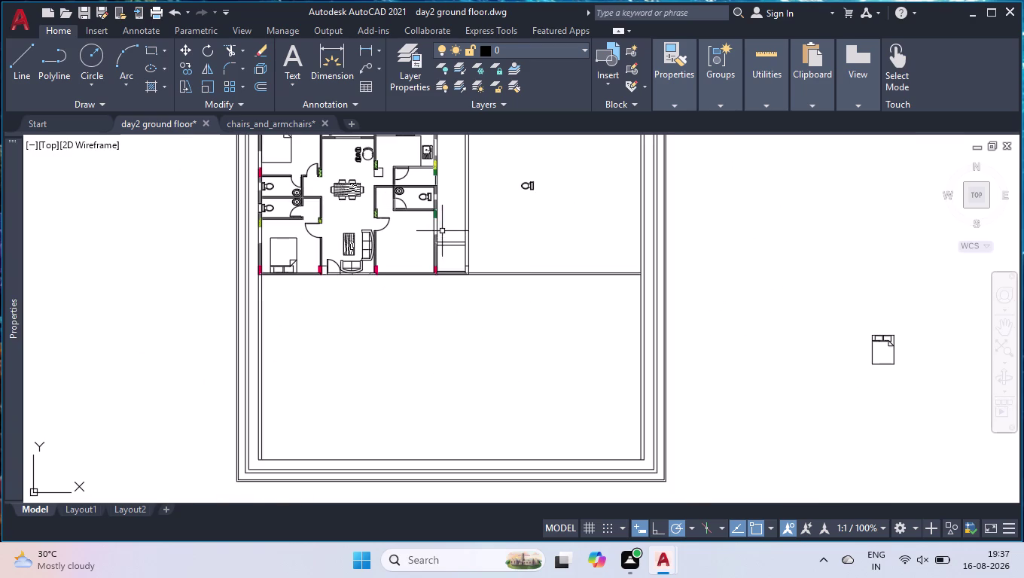
scroll(down, 3)
scroll(up, 3)
scroll(down, 3)
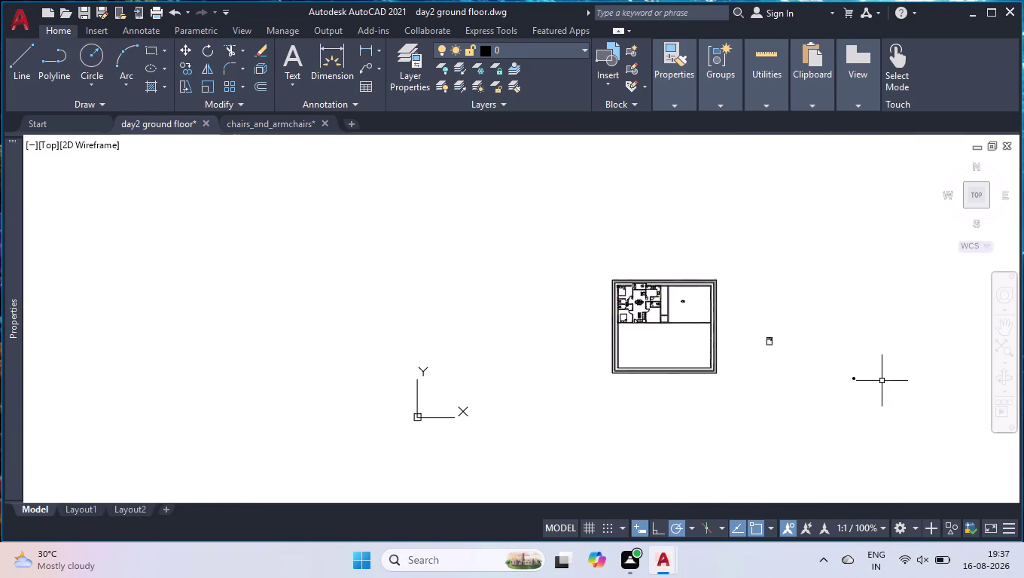
scroll(up, 3)
drag(852, 343, 840, 356)
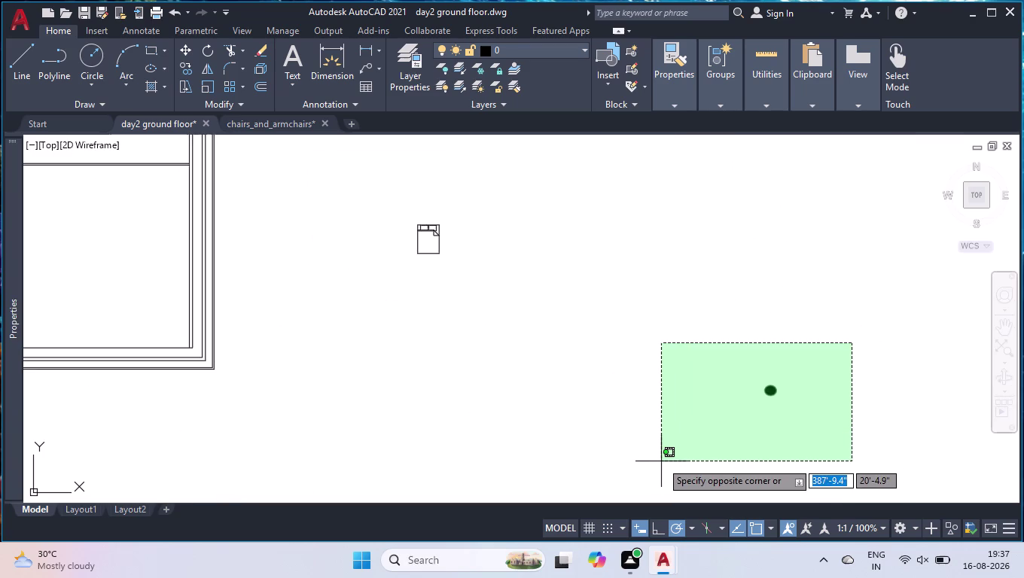
click(662, 463)
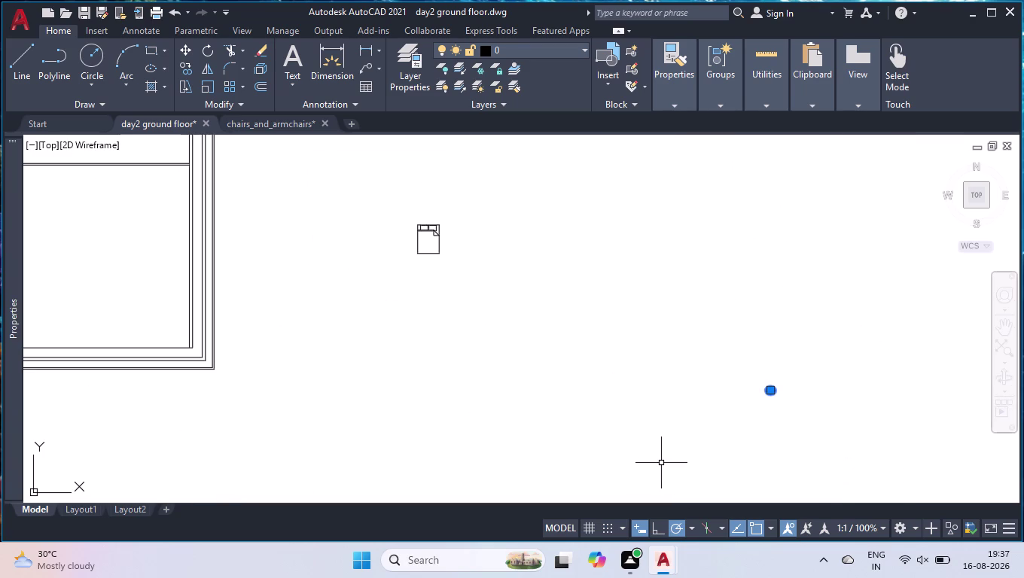
key(Delete)
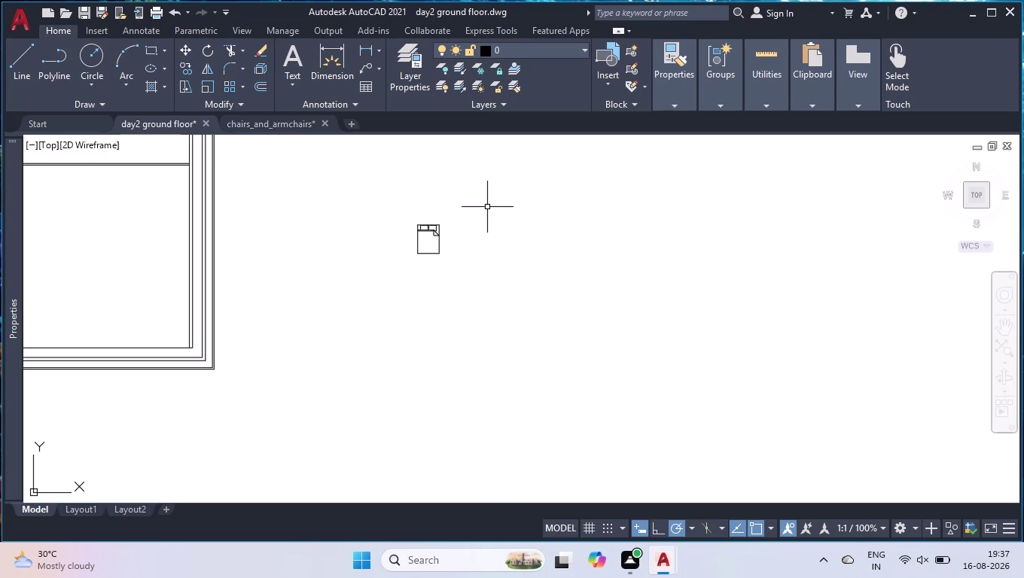
Rotate the bed block 180 degrees with RO.
click(492, 196)
click(392, 279)
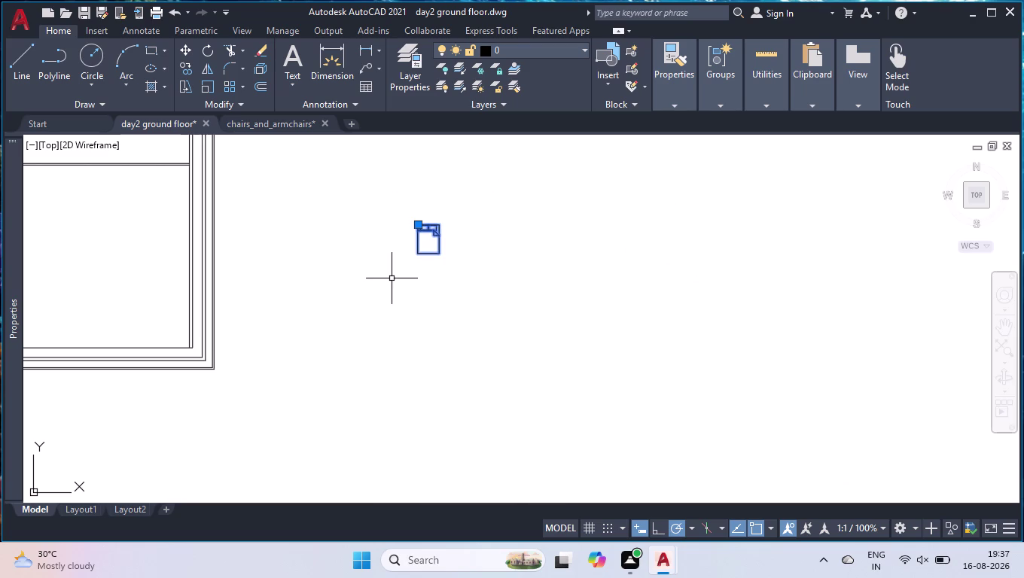
text(ro)
key(Return)
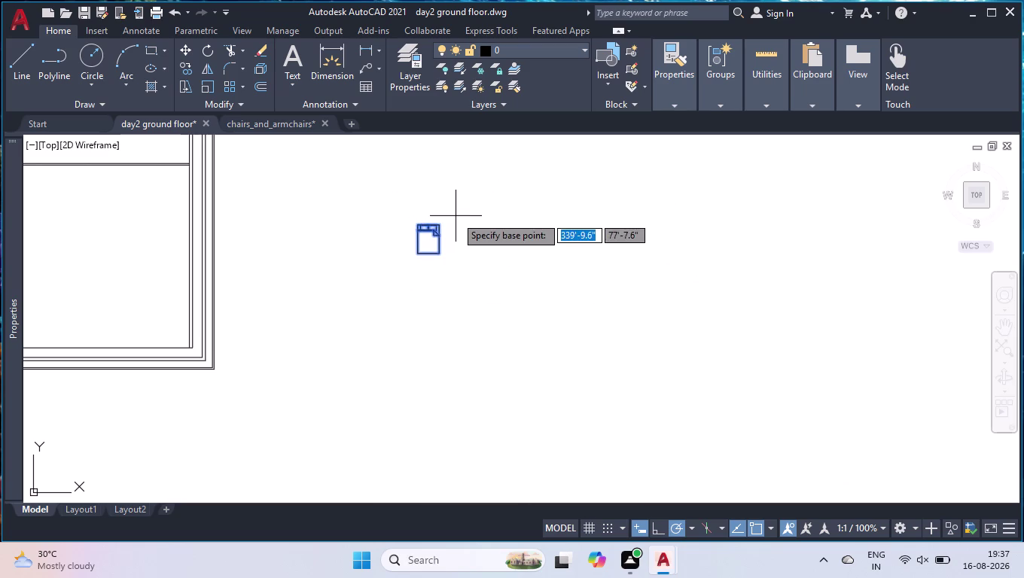
click(424, 270)
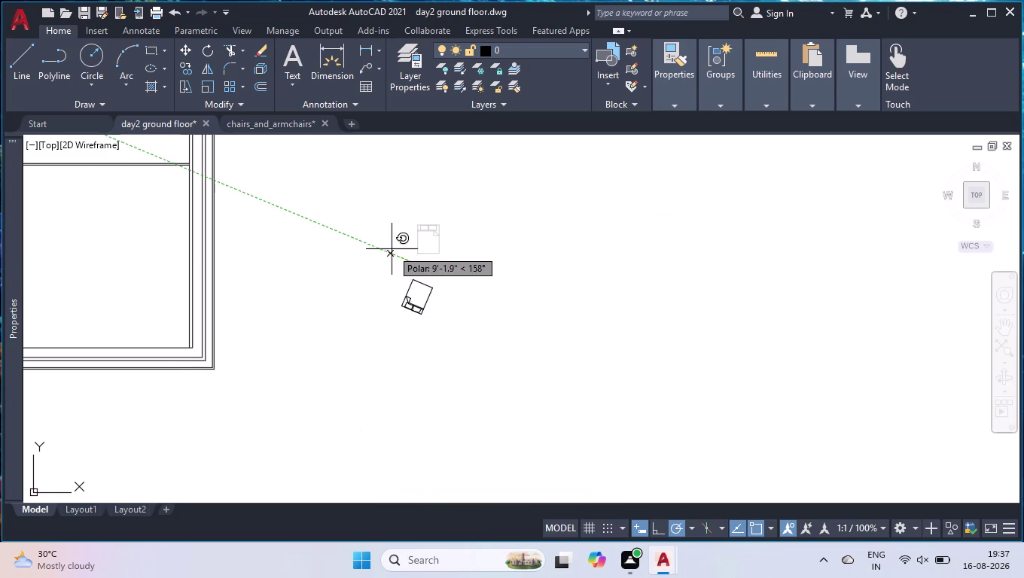
click(272, 271)
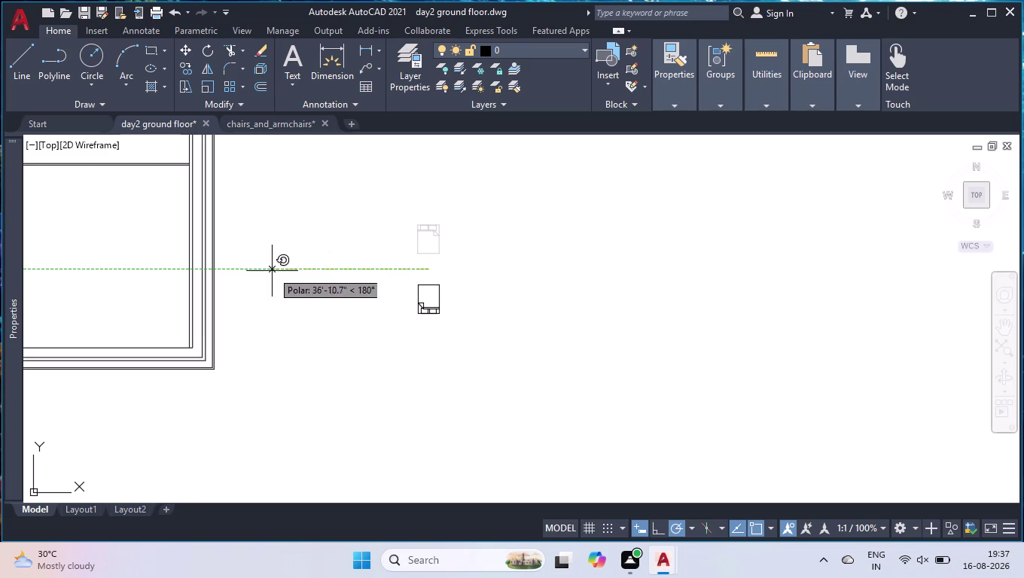
click(484, 283)
Grip-move the bed against the lower-right bedroom's bottom wall.
click(422, 327)
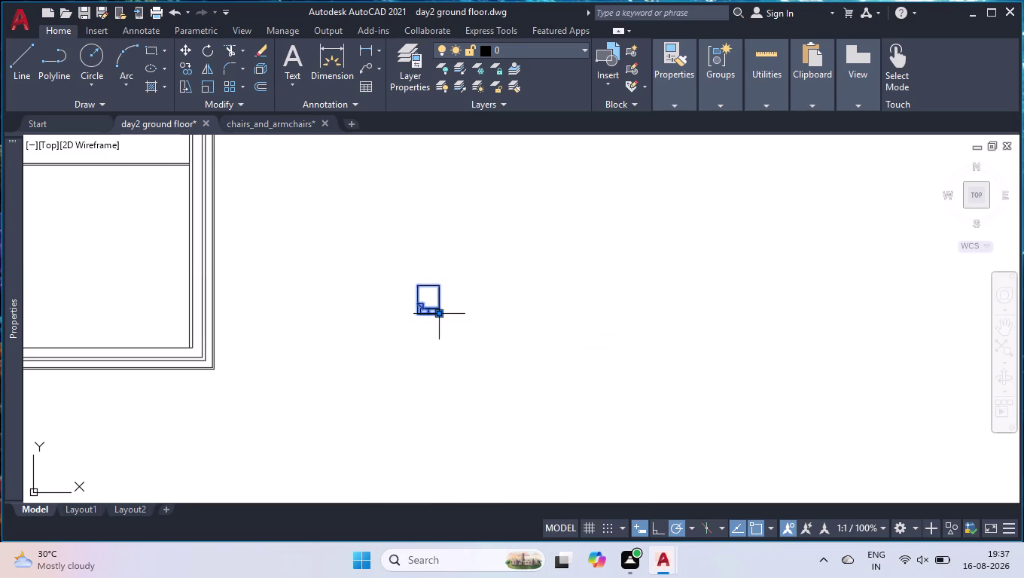
click(437, 314)
scroll(down, 3)
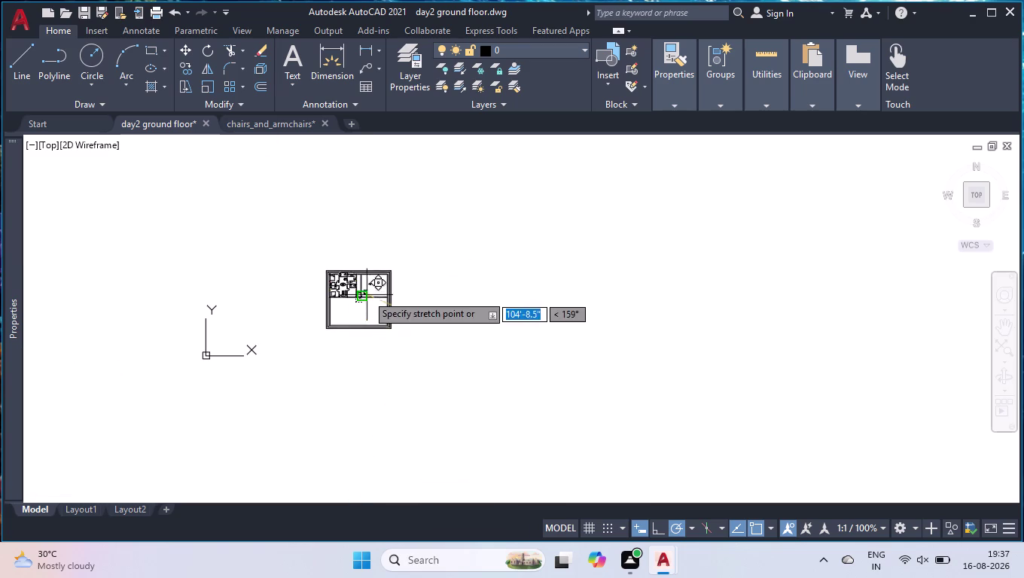
scroll(up, 3)
scroll(up, 3)
scroll(up, 3)
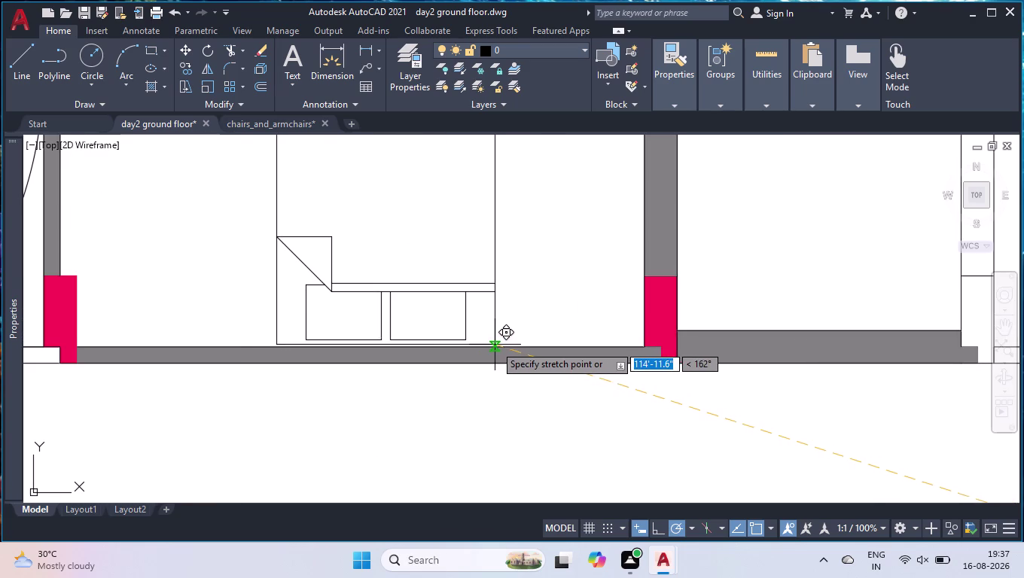
click(499, 347)
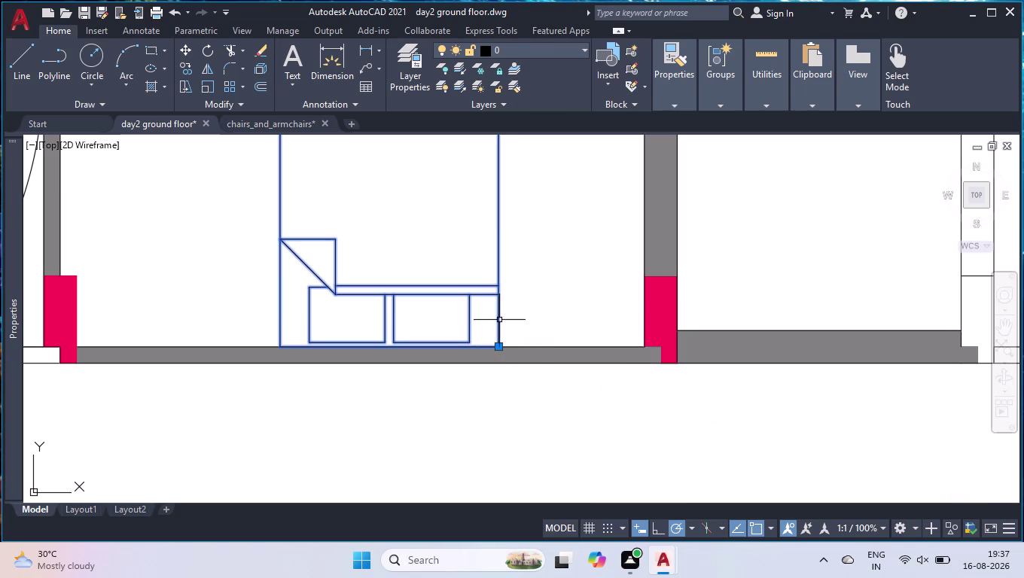
Scale the bed from its corner to fit the bedroom.
text(s)
text(ca)
key(Return)
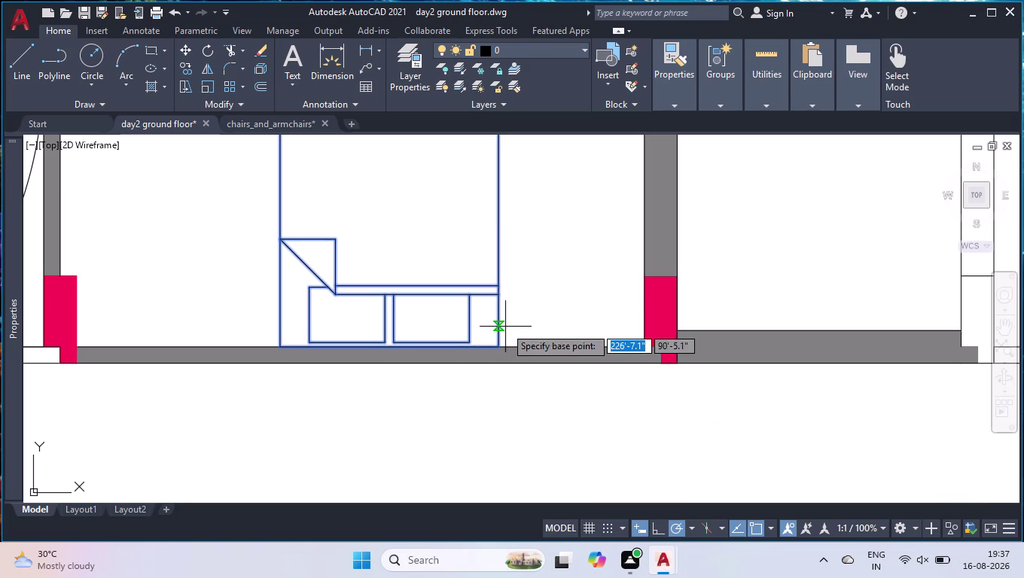
scroll(up, 3)
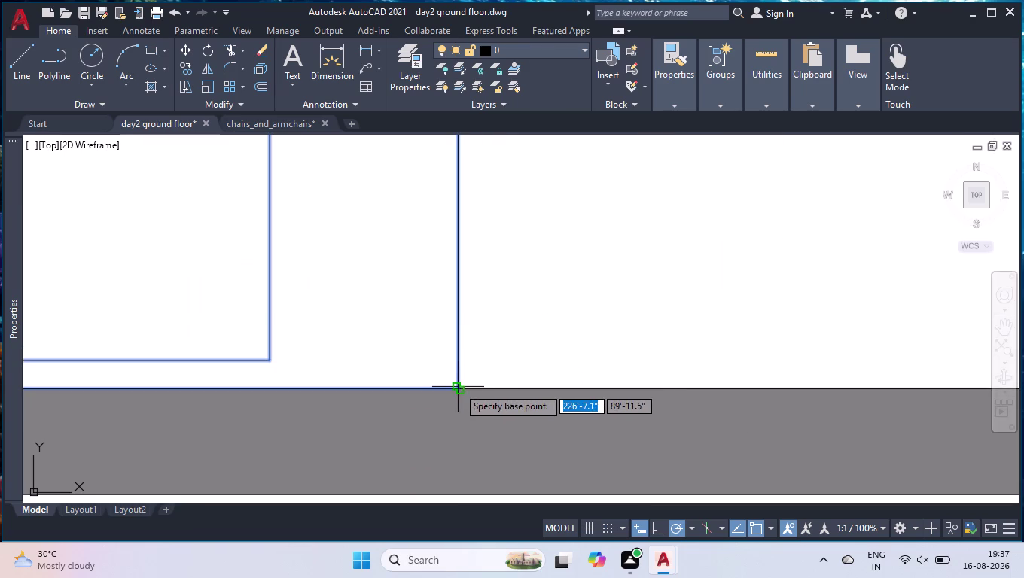
click(458, 387)
scroll(down, 3)
scroll(down, 3)
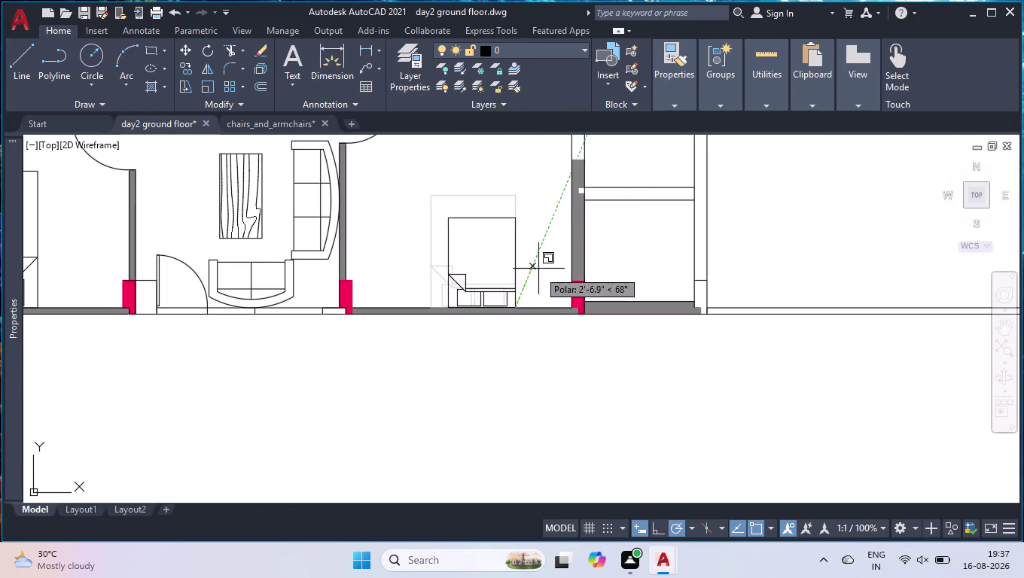
scroll(down, 3)
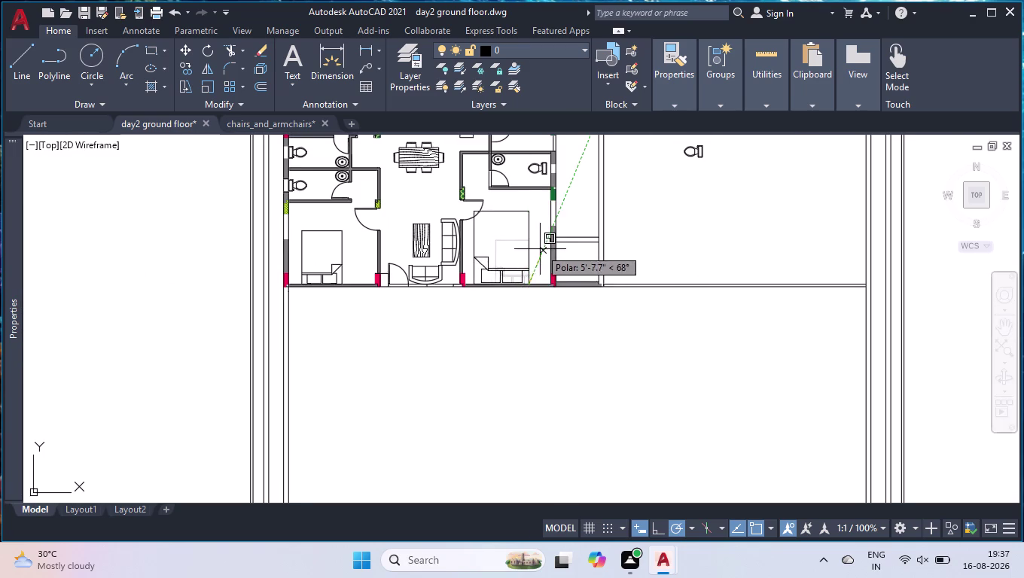
click(536, 254)
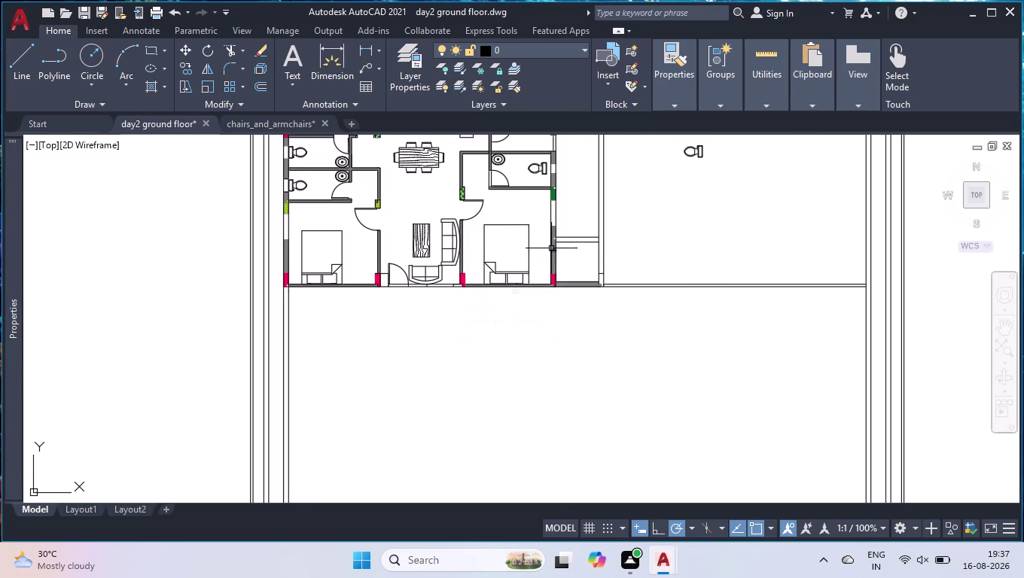
scroll(down, 3)
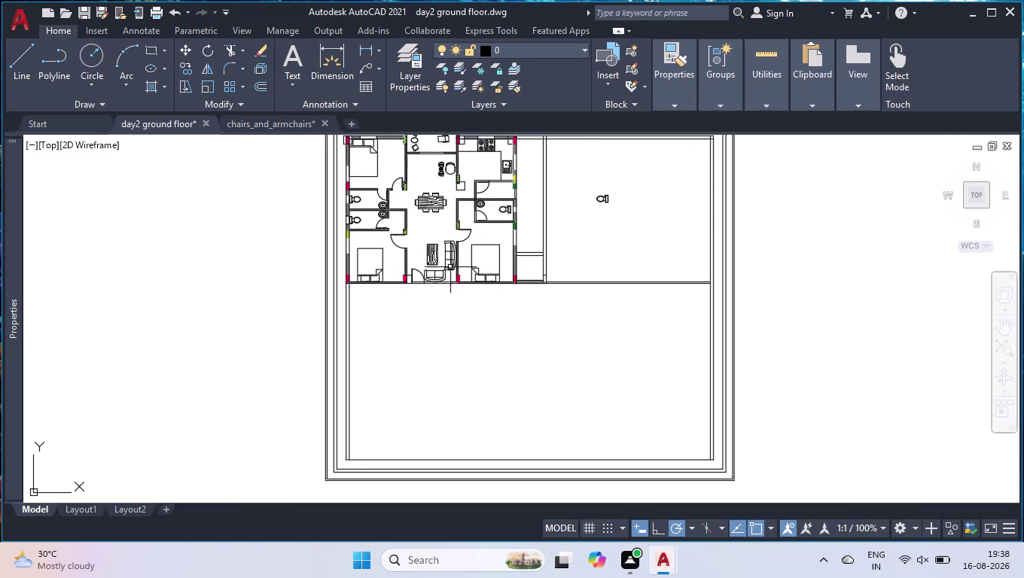
scroll(down, 3)
scroll(up, 3)
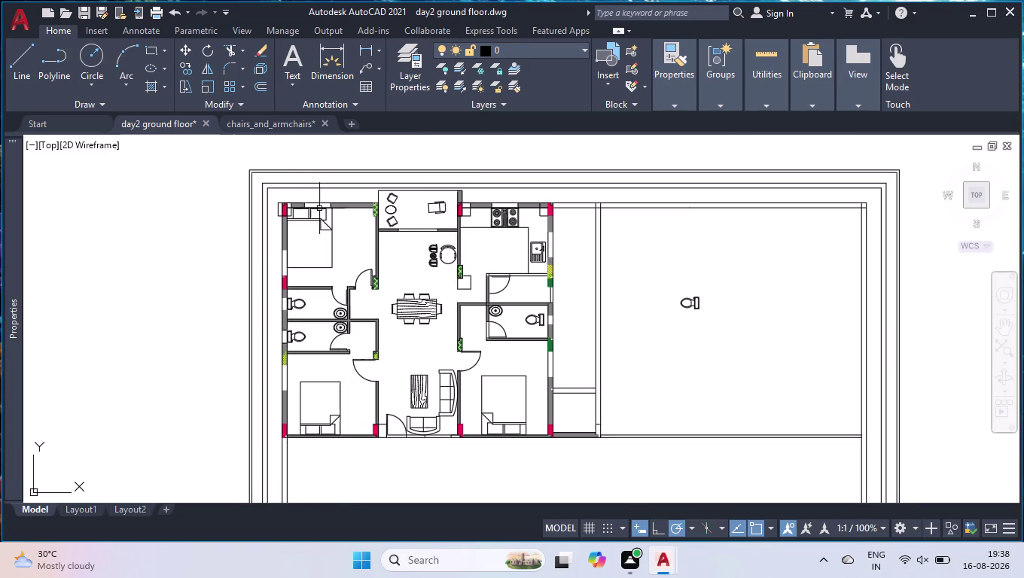
Close the chairs_and_armchairs library drawing without saving.
click(325, 121)
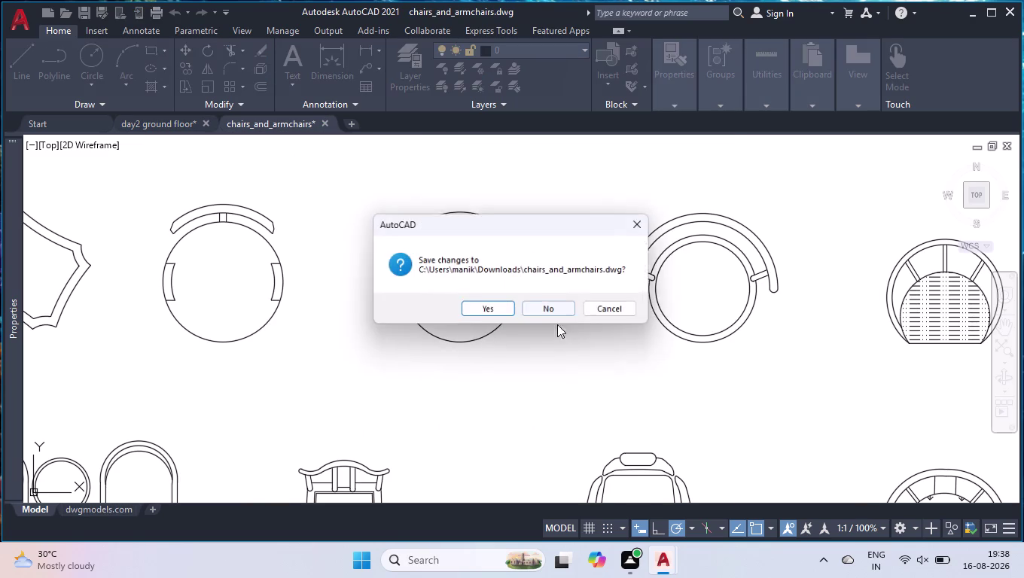
click(558, 308)
scroll(down, 3)
scroll(up, 3)
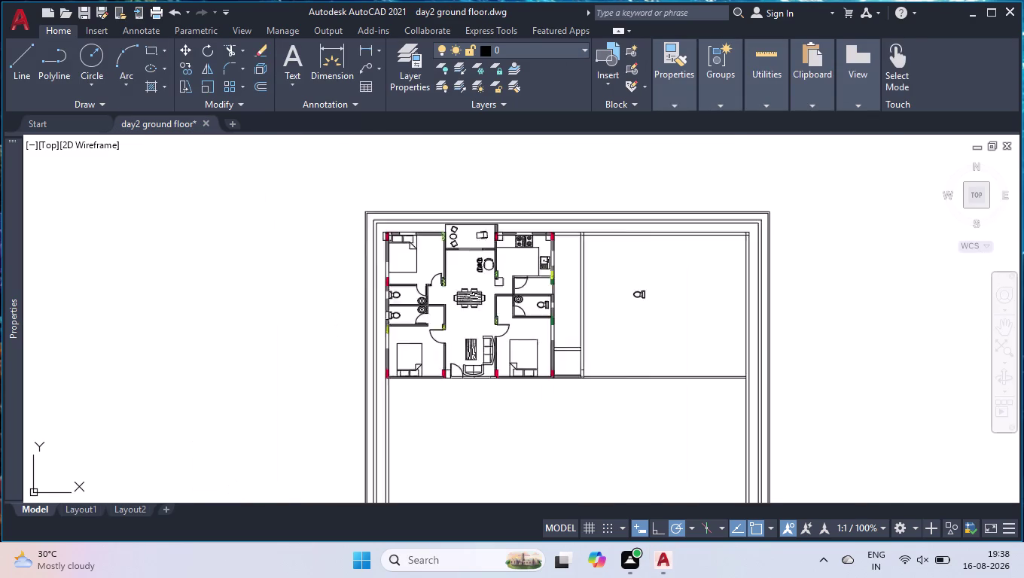
scroll(up, 3)
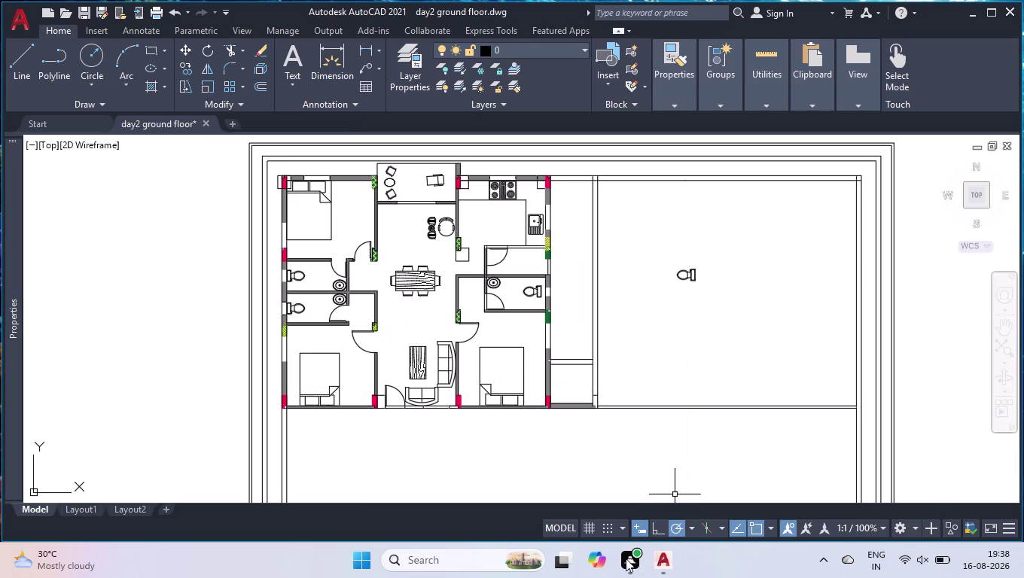